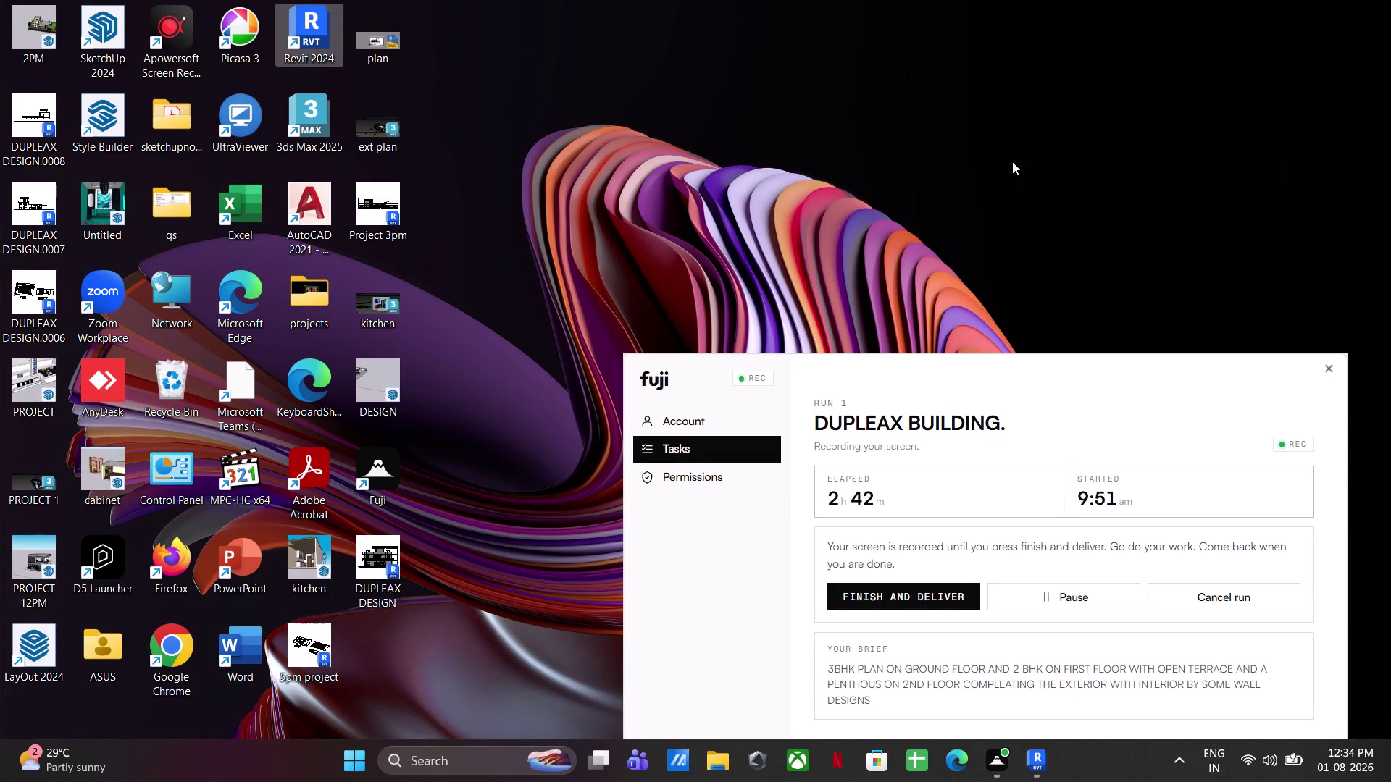
Refresh the desktop several times from its right-click menu.
right_click(751, 92)
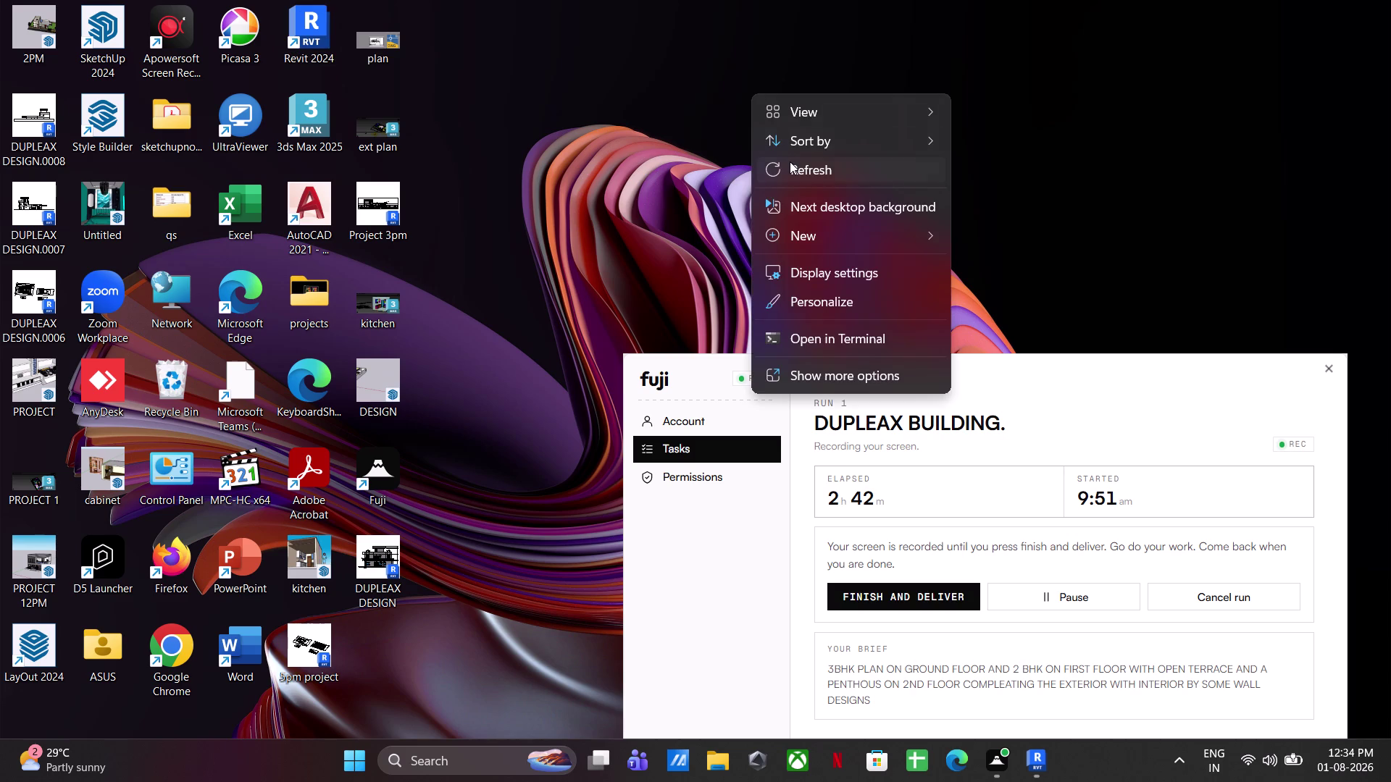
click(789, 161)
right_click(717, 45)
click(782, 124)
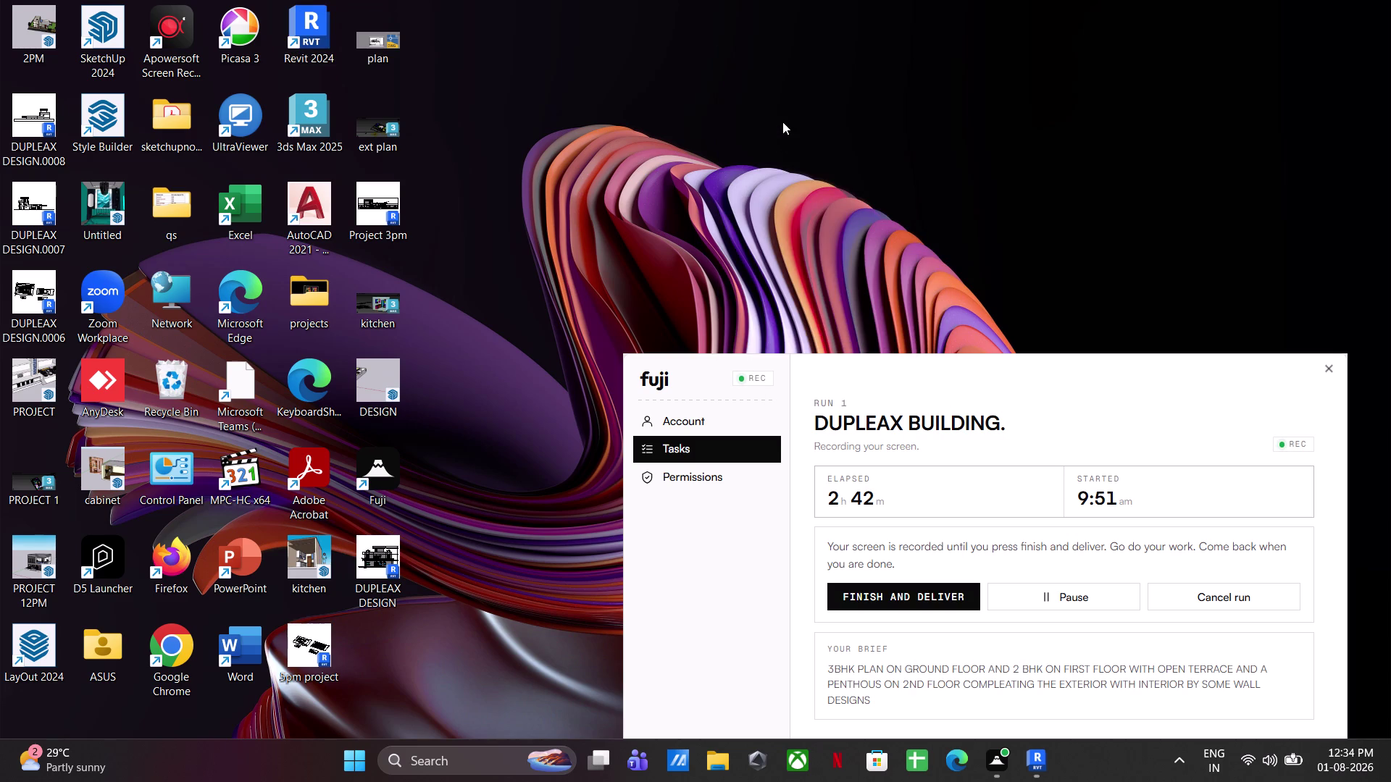
right_click(782, 120)
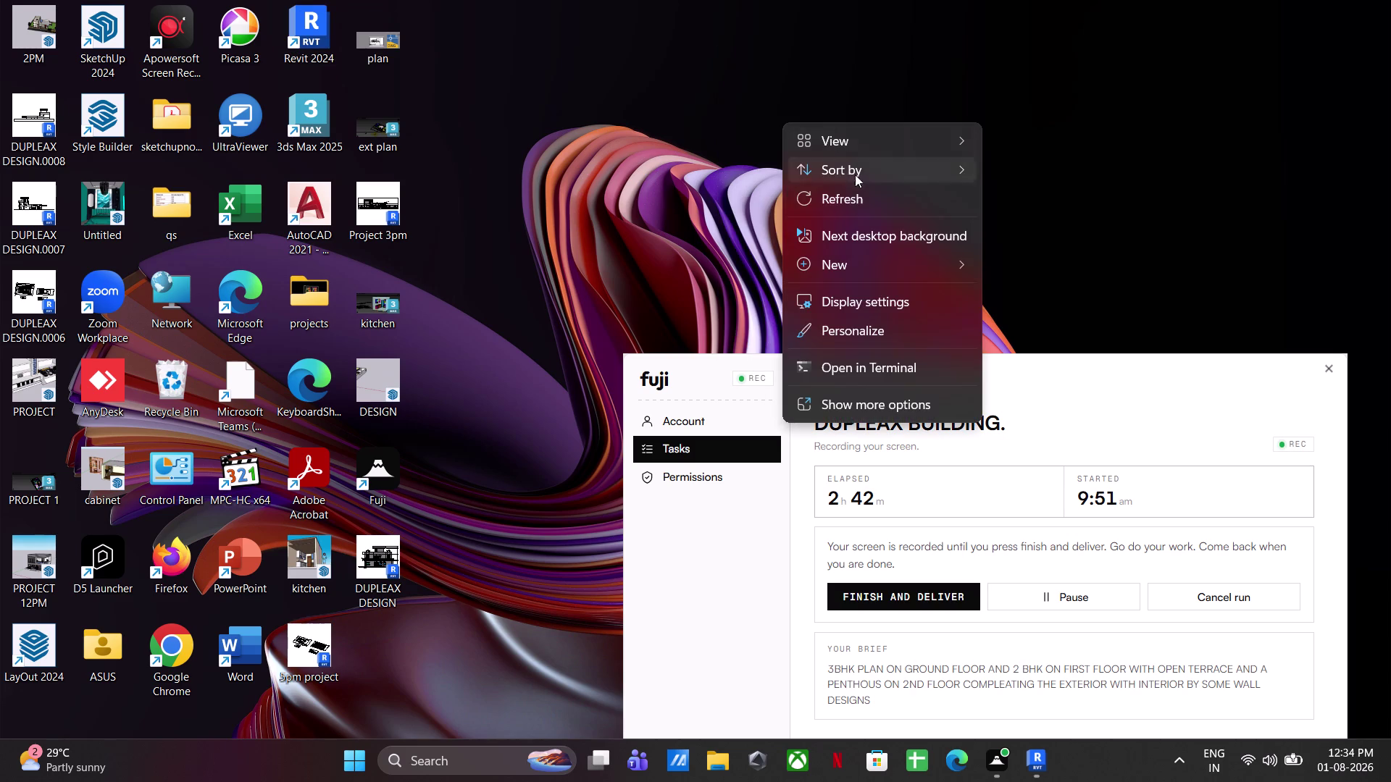
click(858, 203)
right_click(559, 108)
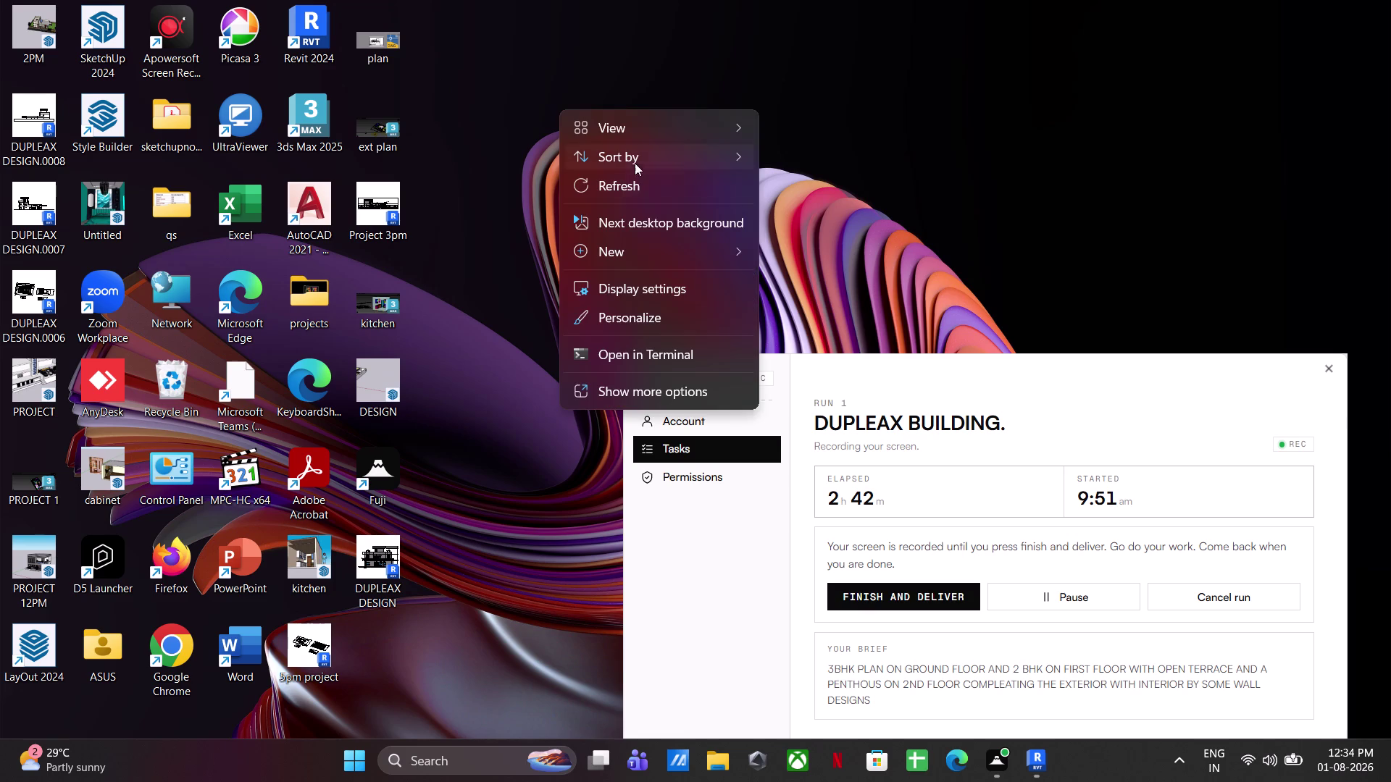
click(633, 197)
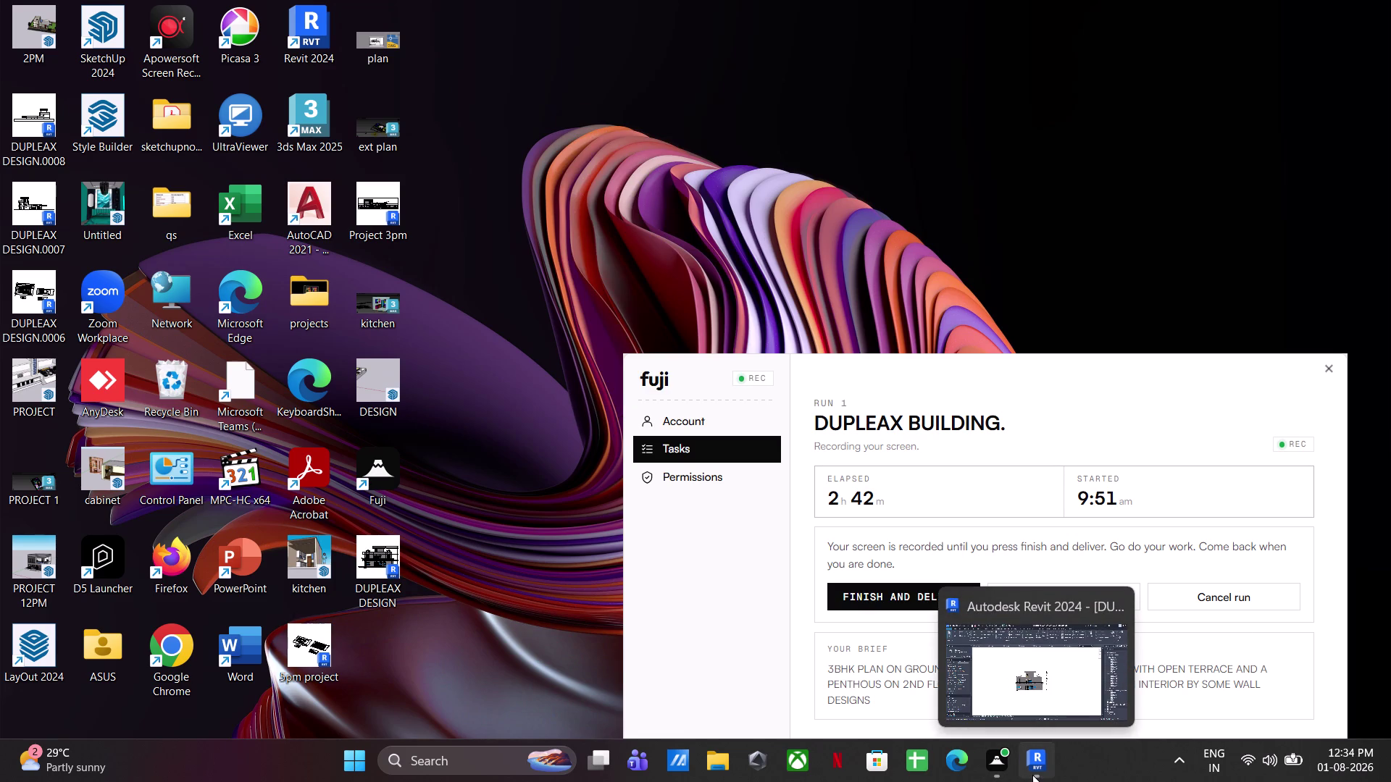
Launch a new Revit 2024 session and refresh the desktop while it loads.
double_click(315, 21)
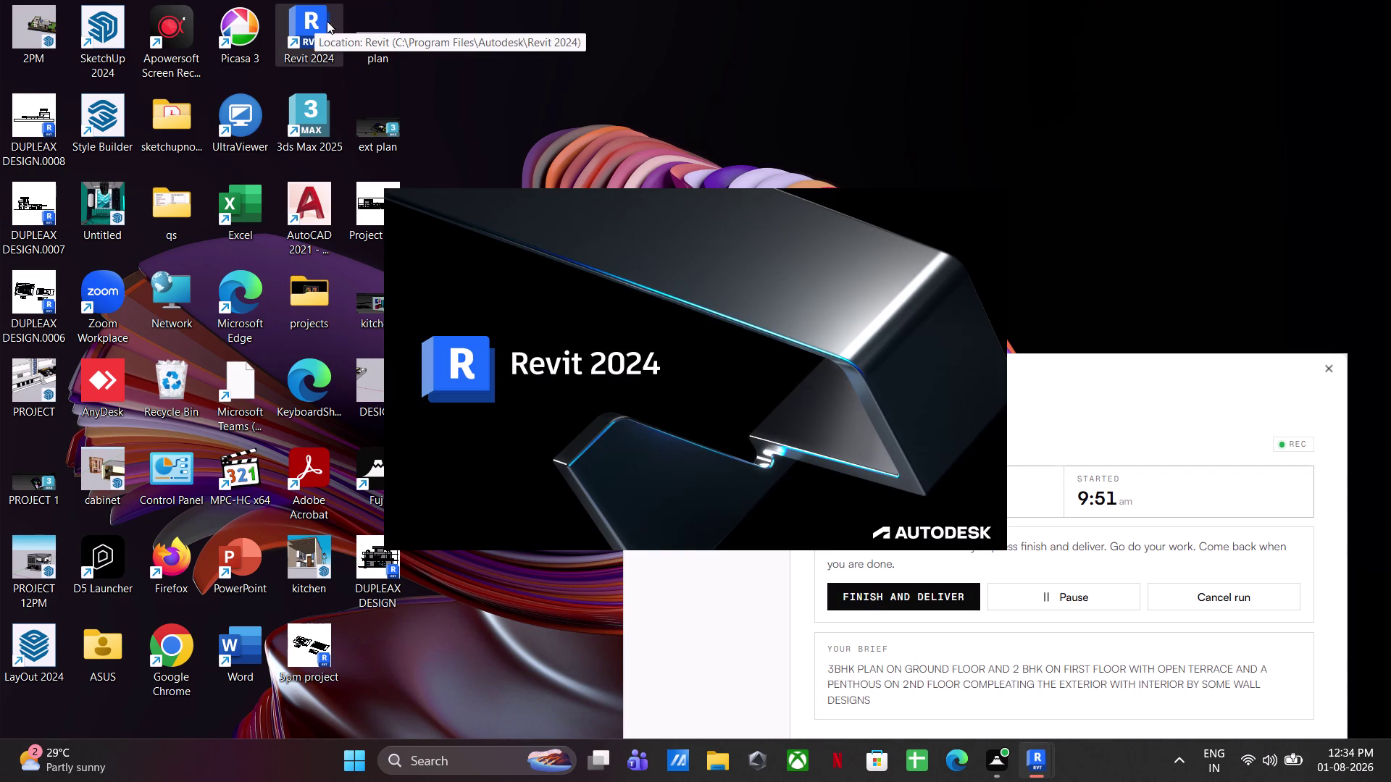
right_click(694, 68)
click(753, 150)
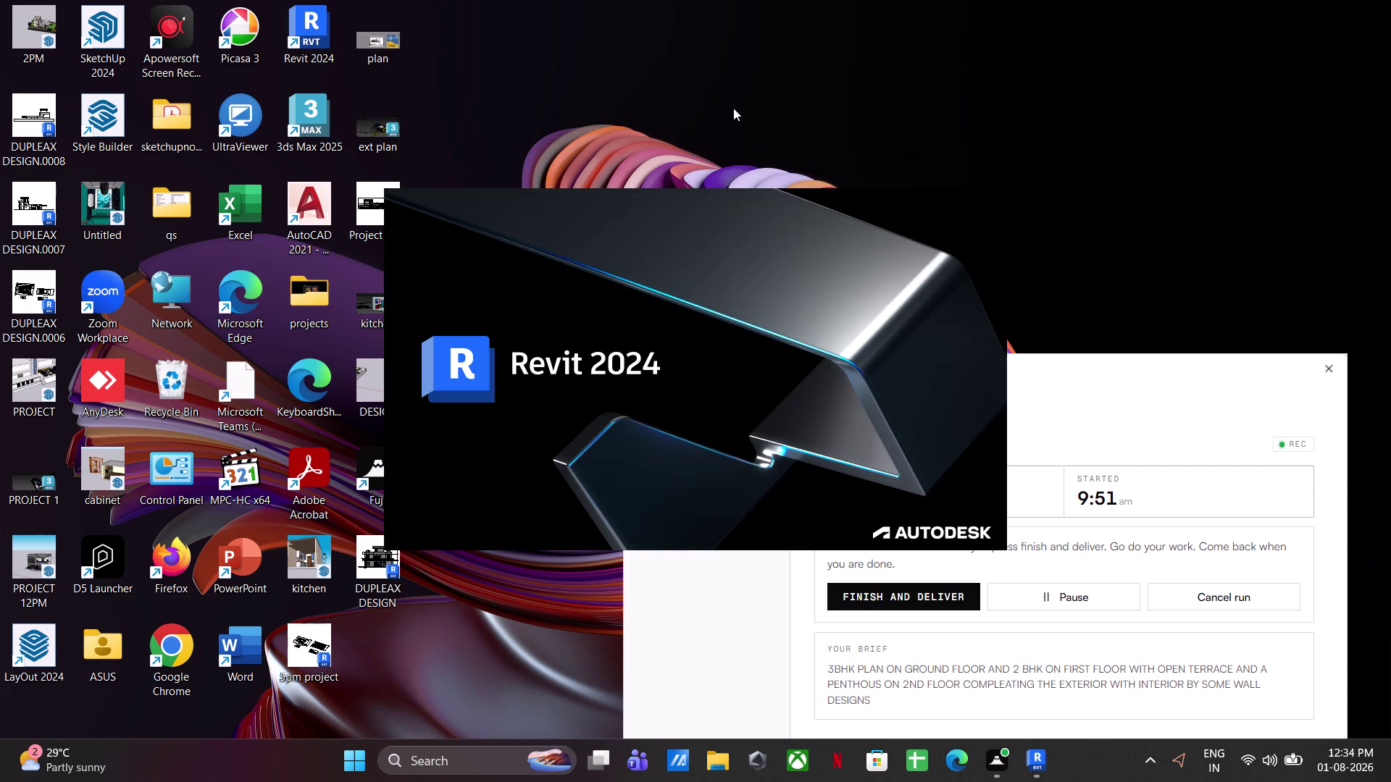
right_click(733, 108)
click(784, 193)
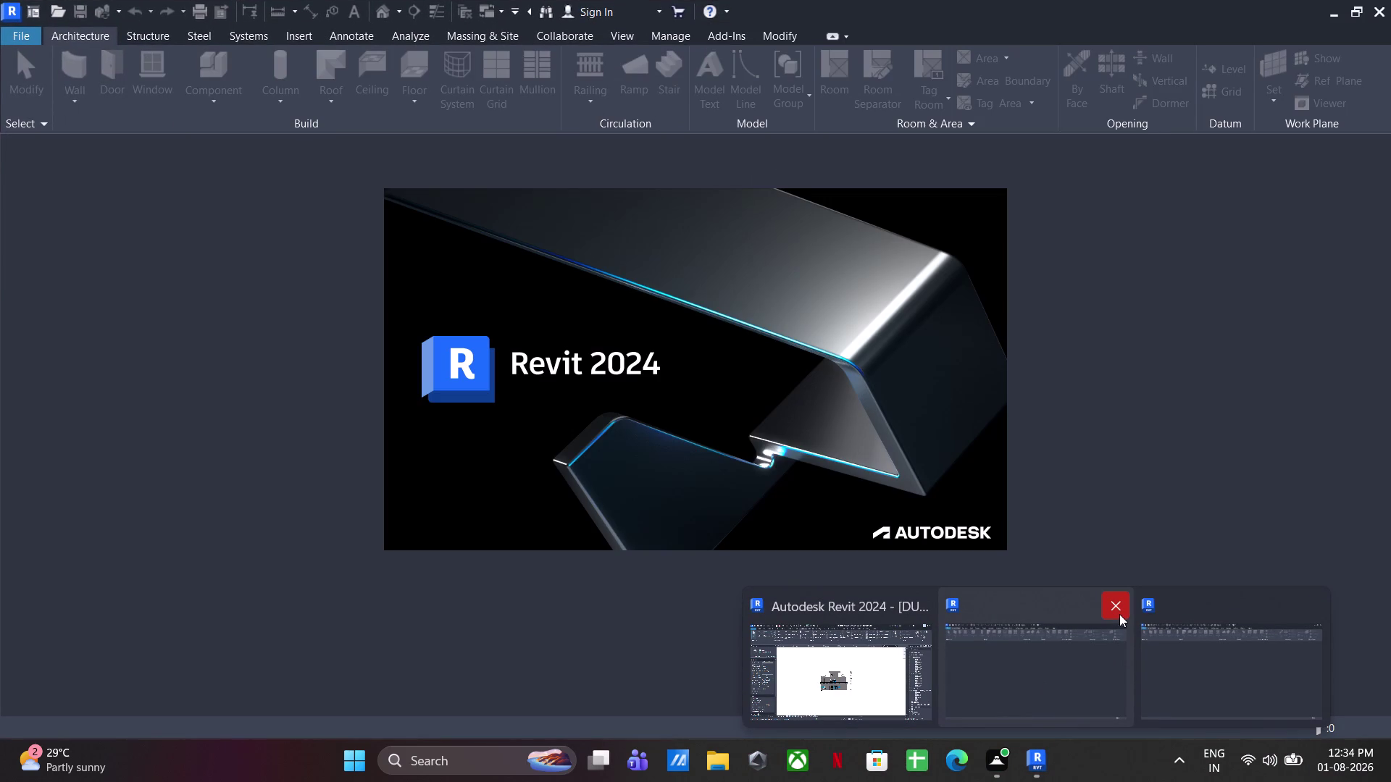
Close the extra Revit window and switch to the Revit Home window.
click(1119, 614)
click(1202, 676)
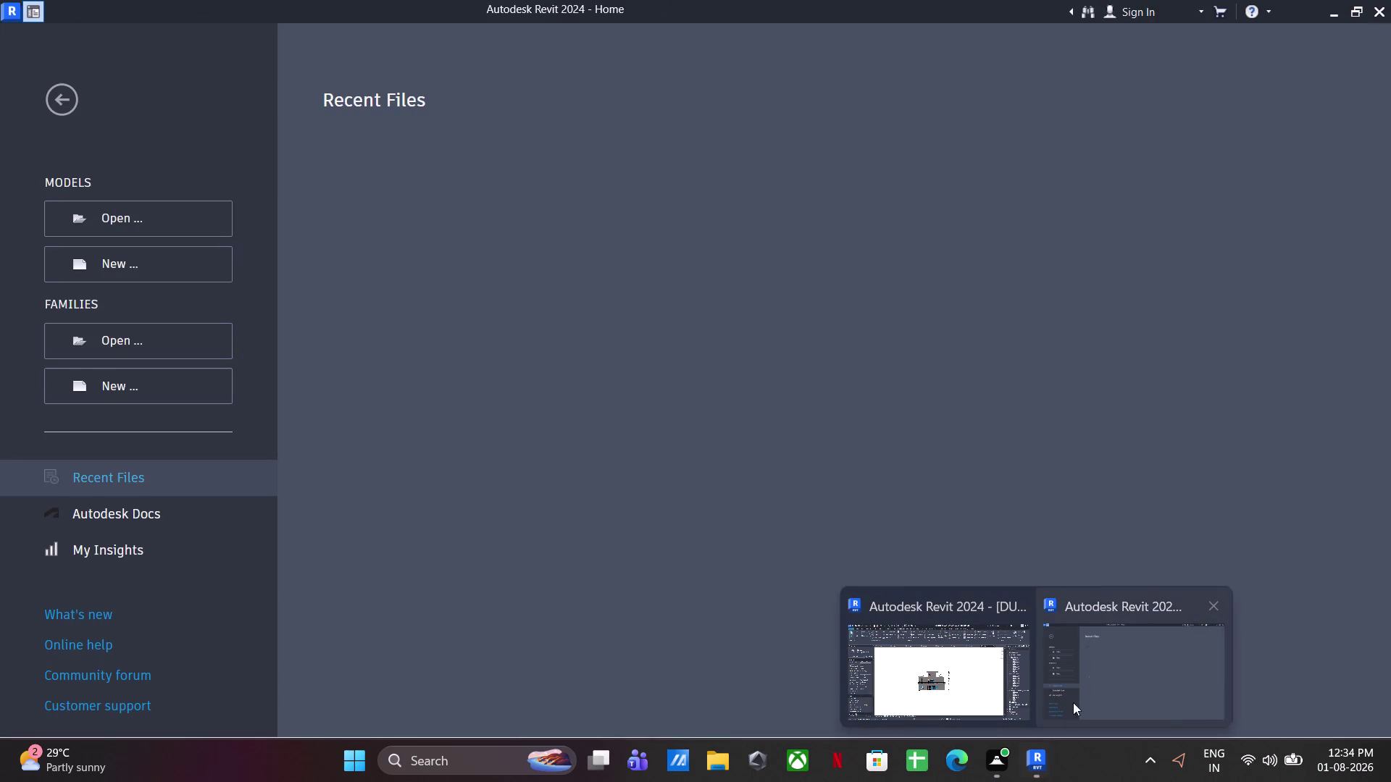
click(1096, 501)
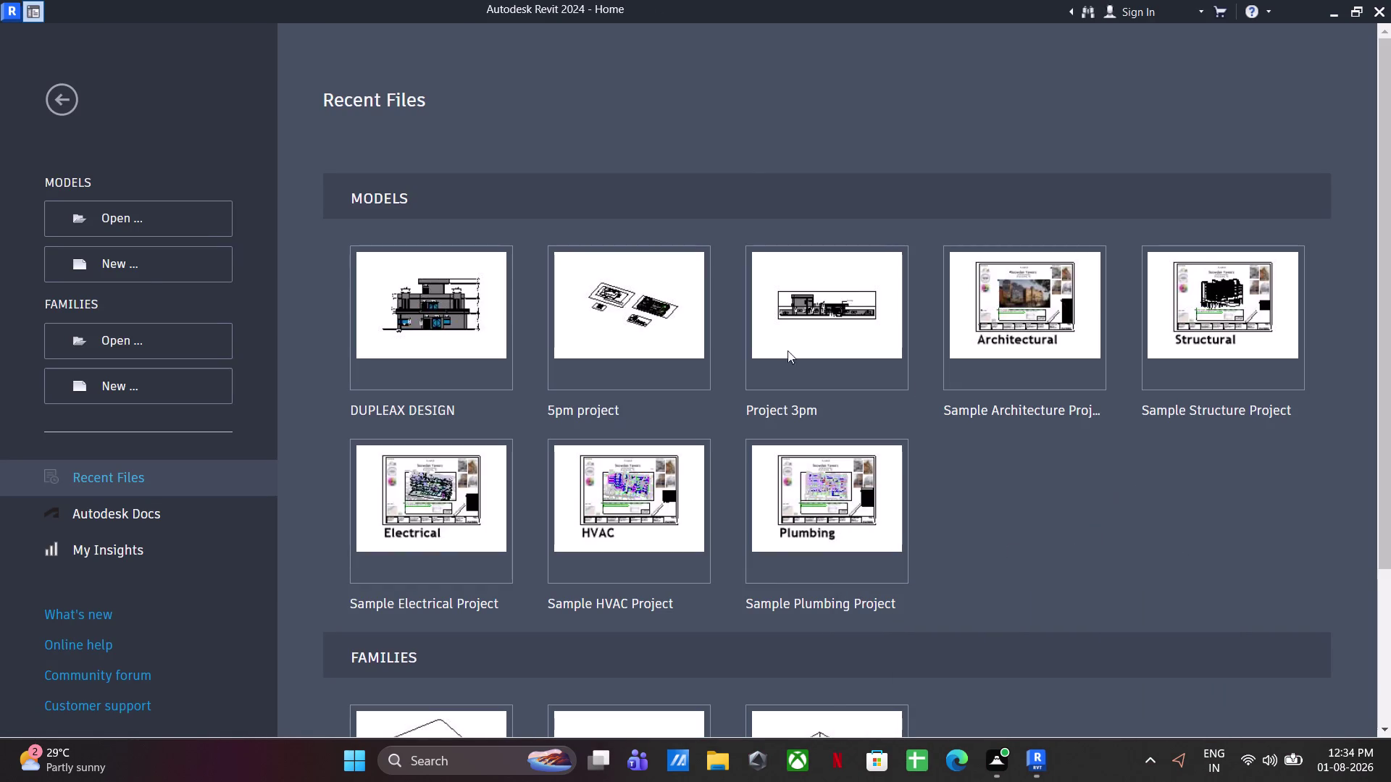
Start a new family after dismissing the new project prompt.
click(141, 265)
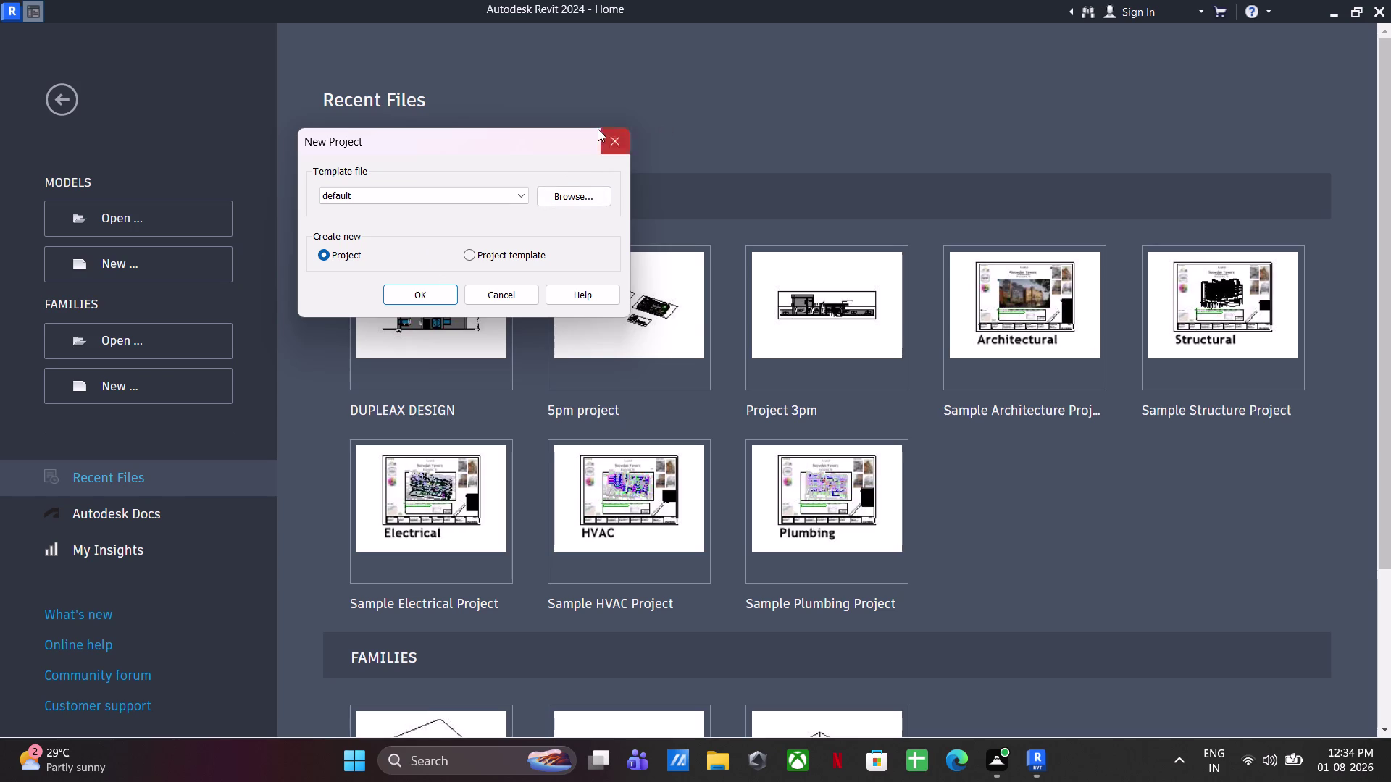
click(618, 147)
click(204, 382)
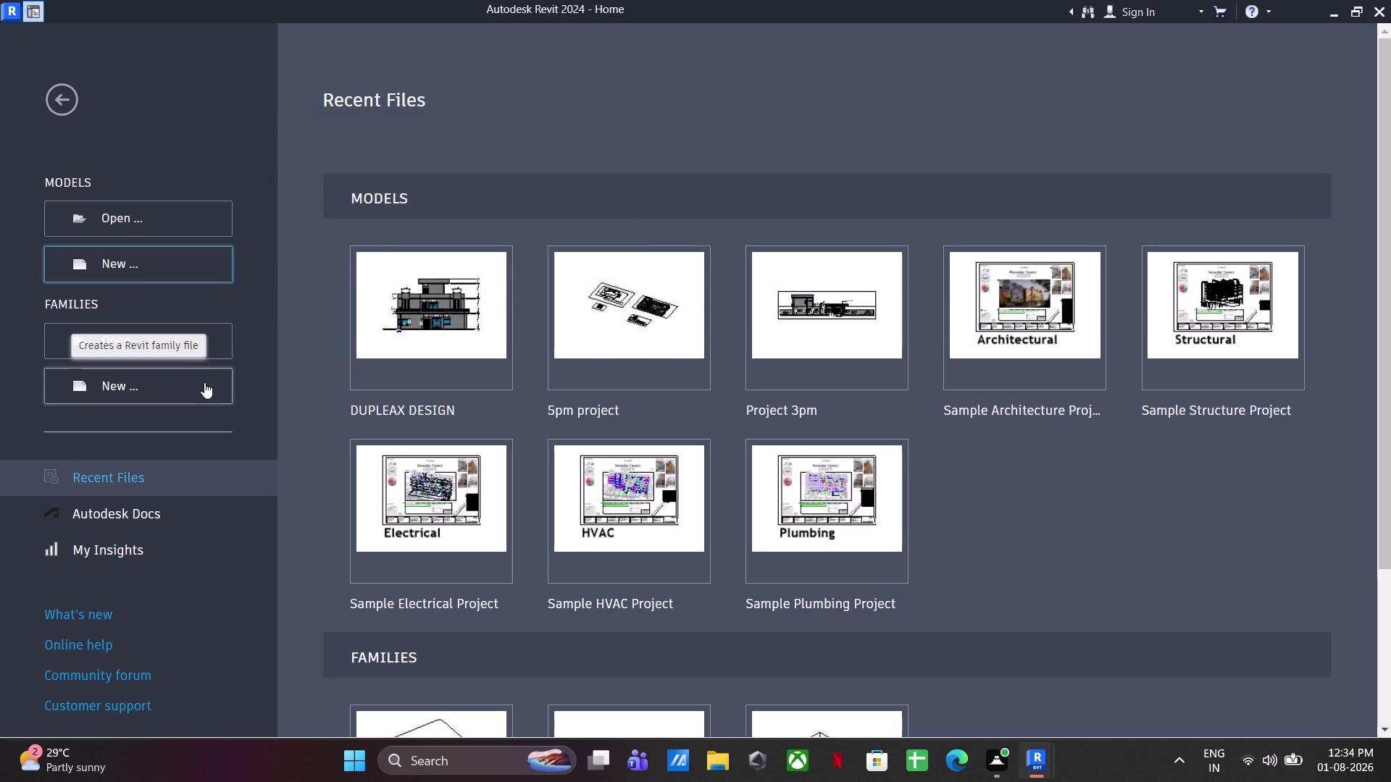
scroll(down, 3)
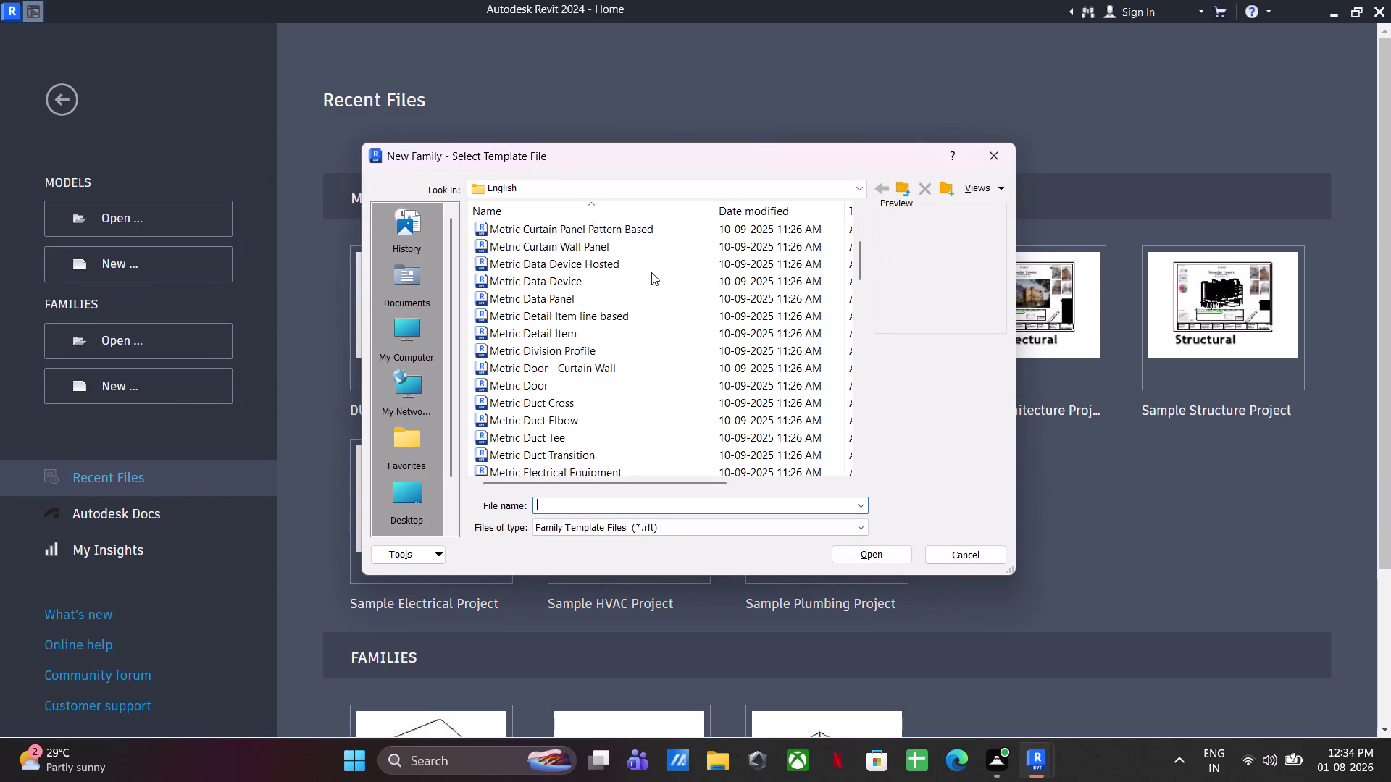
scroll(up, 3)
Create the family from the A4 metric.rft template in the Titleblocks folder.
click(533, 265)
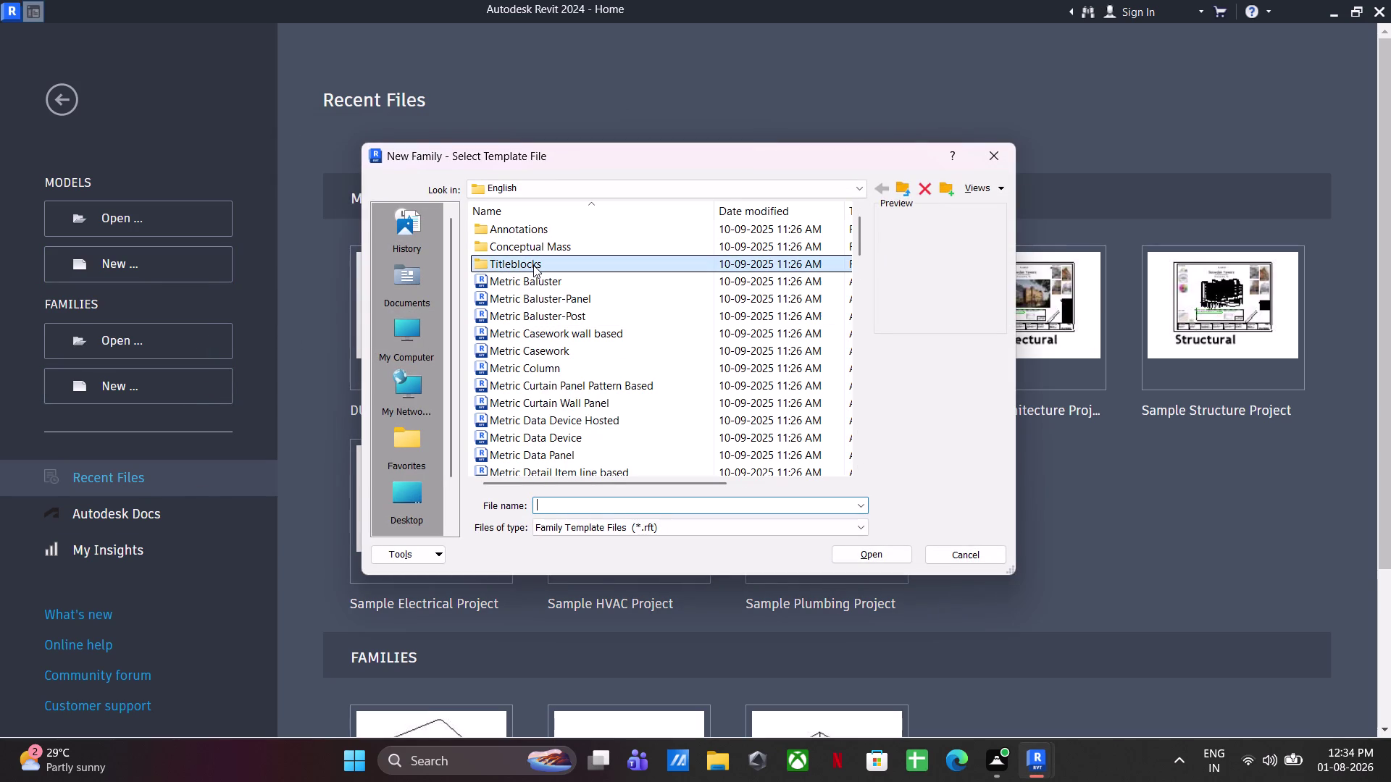
double_click(533, 265)
click(548, 226)
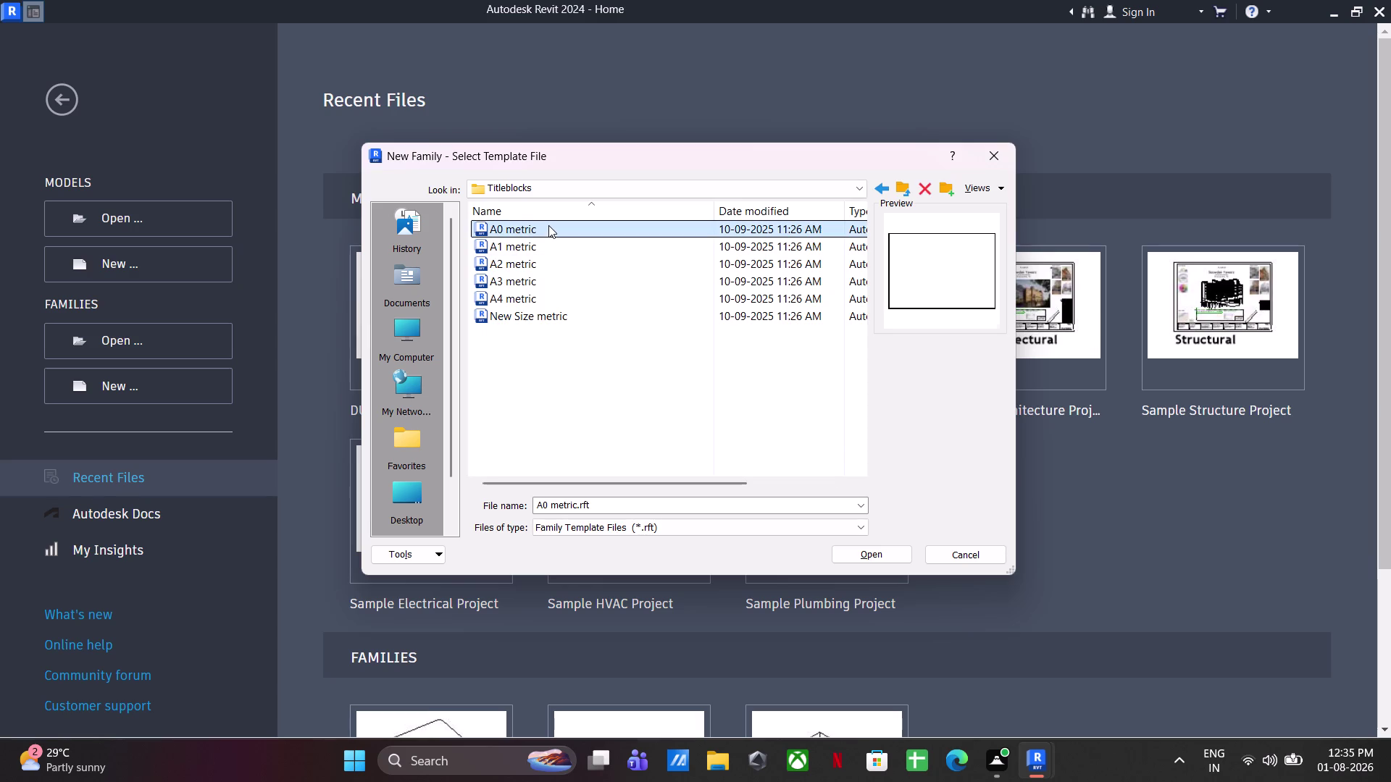
click(530, 289)
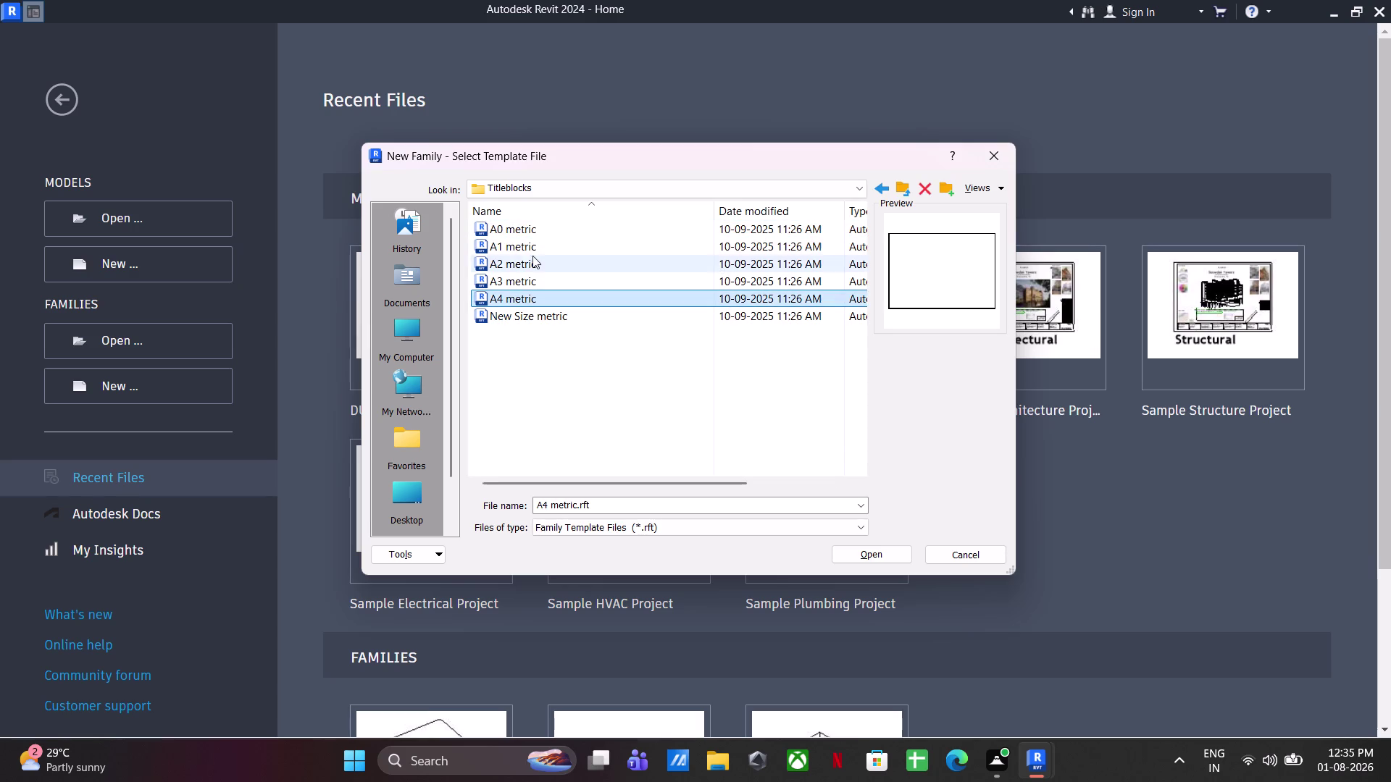
click(545, 229)
click(854, 561)
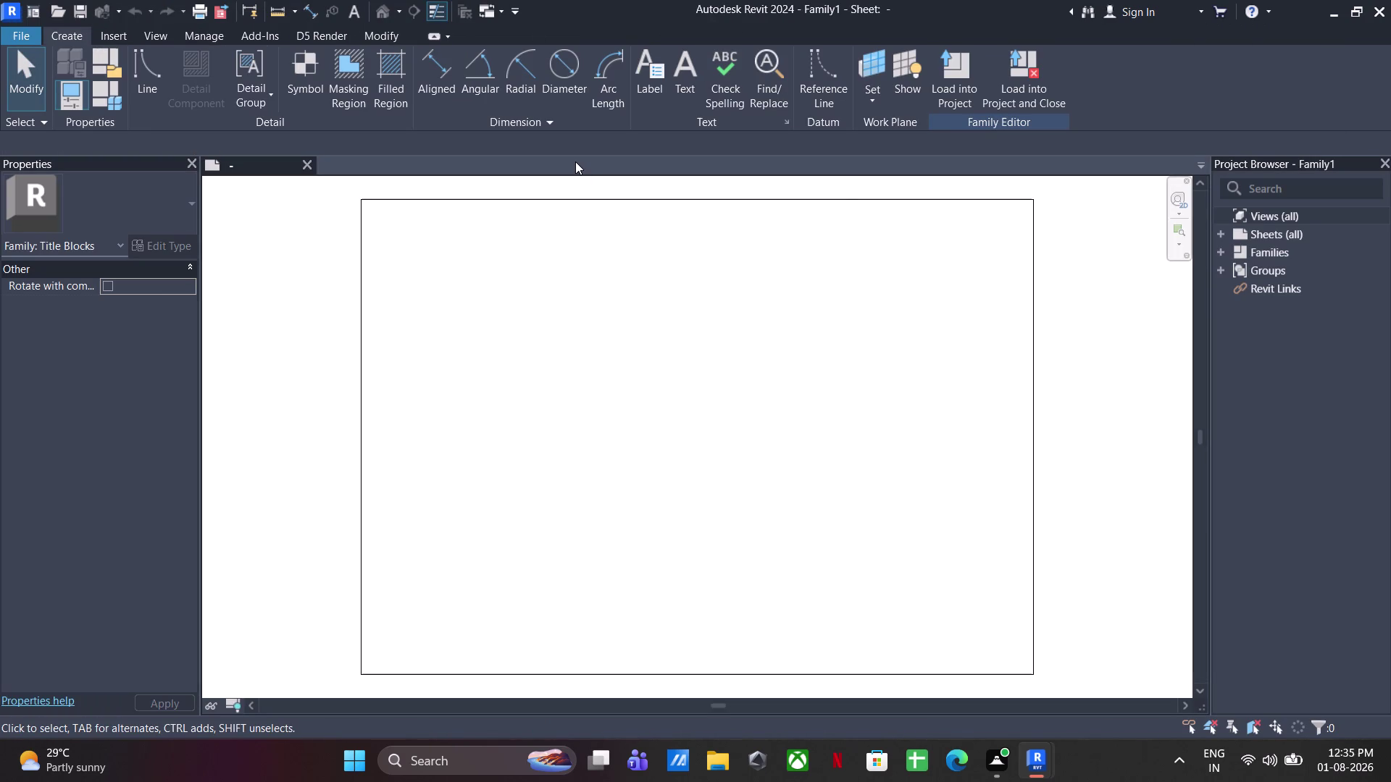
click(150, 71)
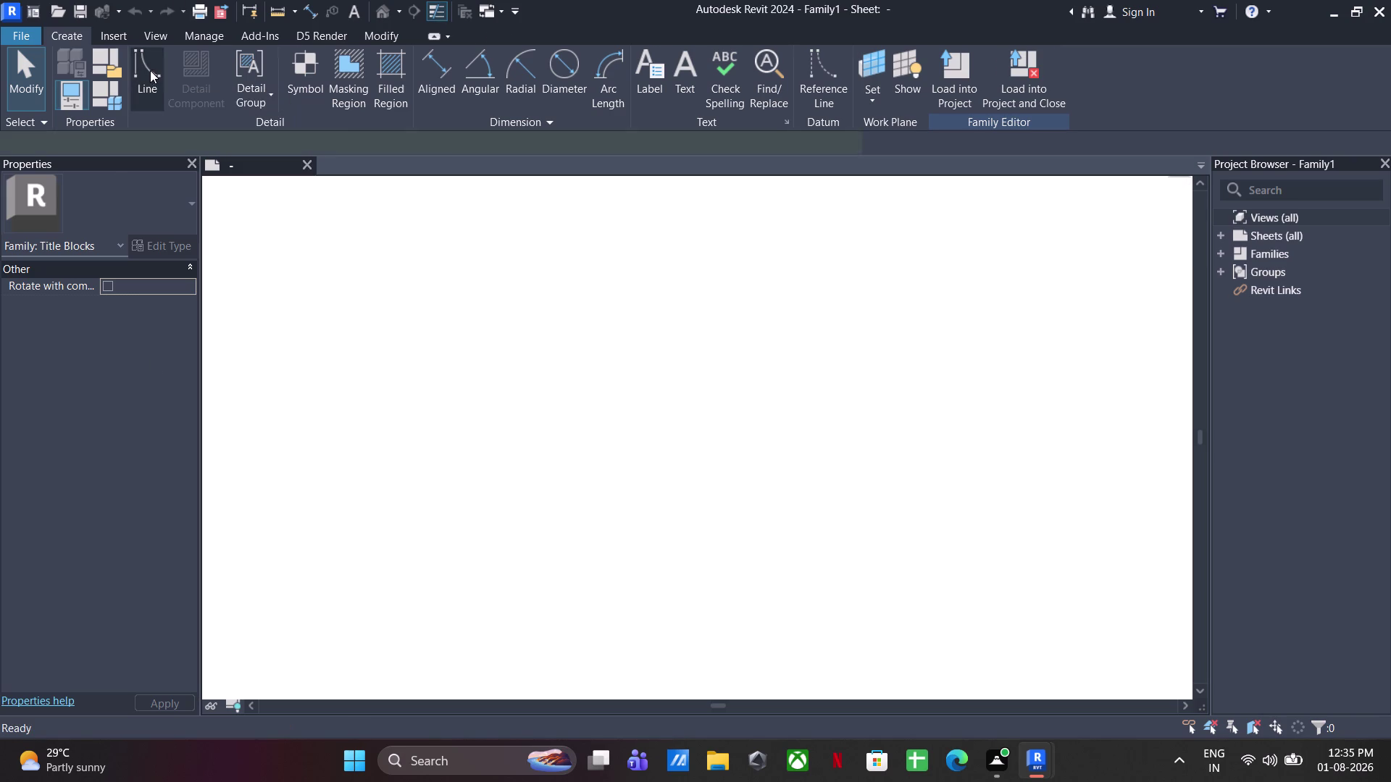
Start a border rectangle with a 20 offset, then cancel it.
click(689, 63)
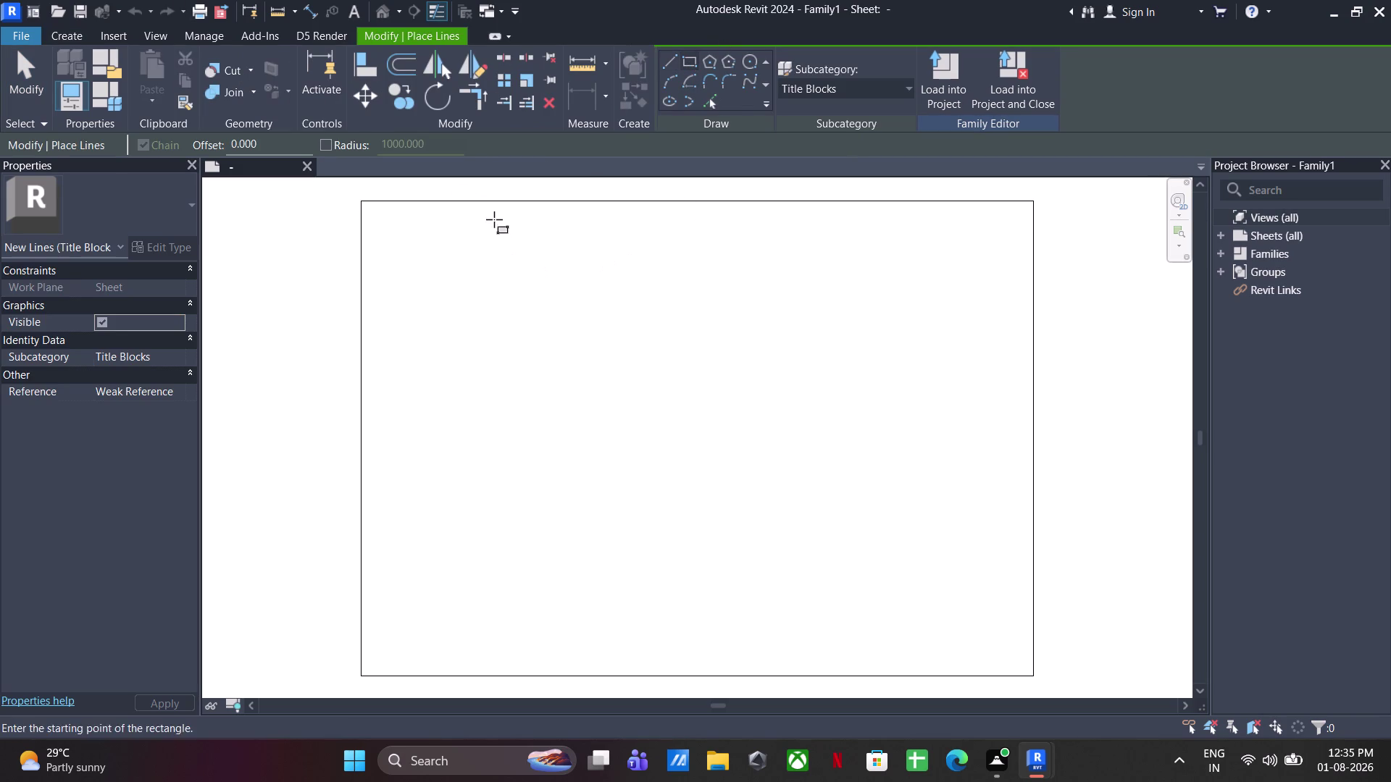
drag(291, 144, 121, 150)
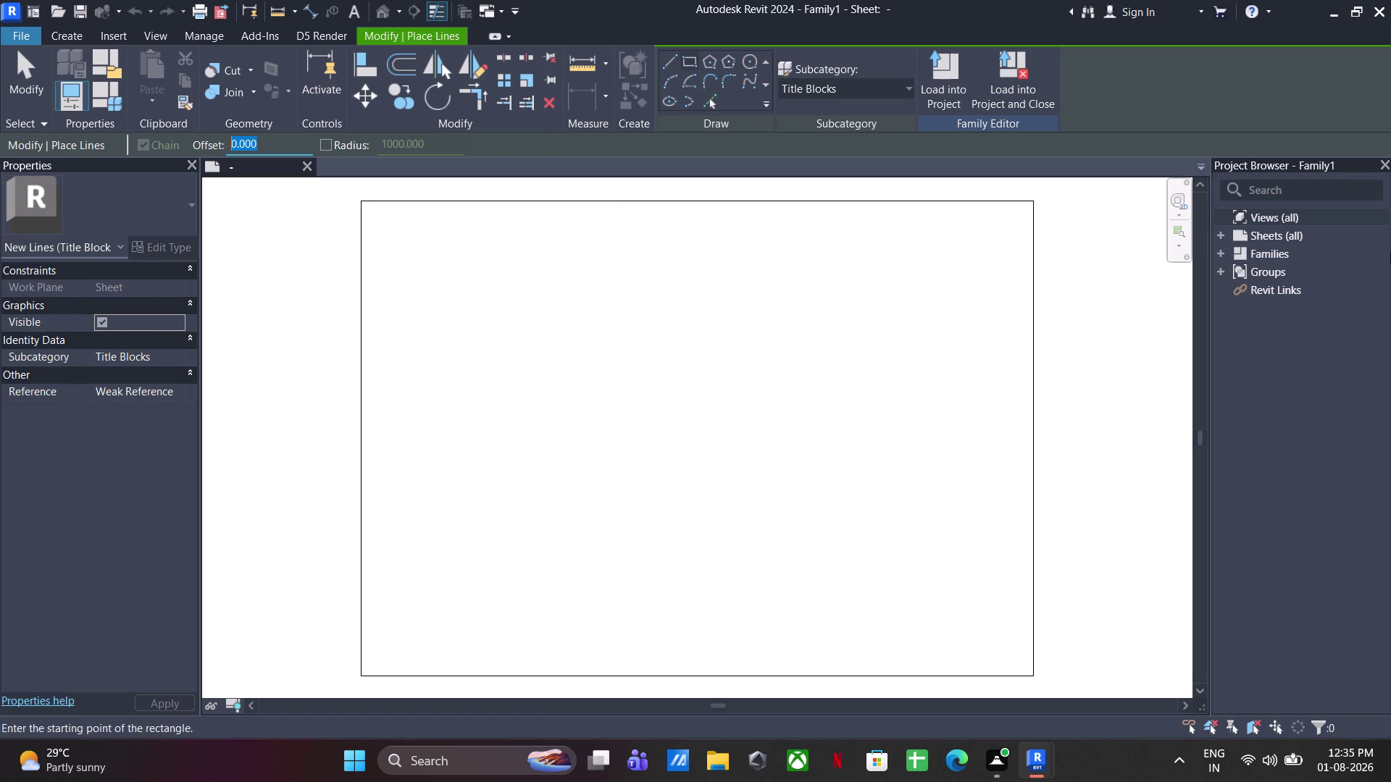
text(20.)
key(BackSpace)
key(Return)
click(361, 202)
key(space)
scroll(down, 3)
middle_drag(592, 443, 529, 343)
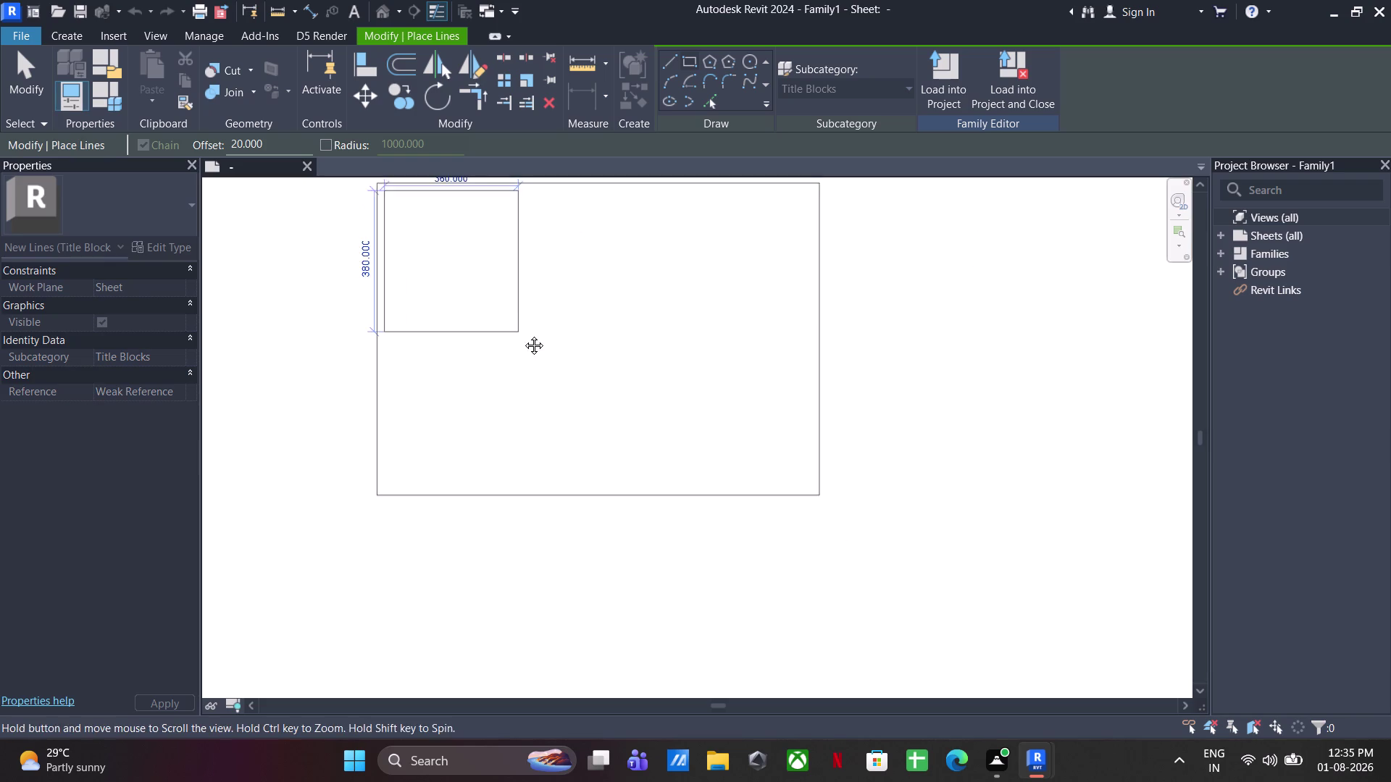
middle_drag(529, 343, 523, 335)
key(Escape)
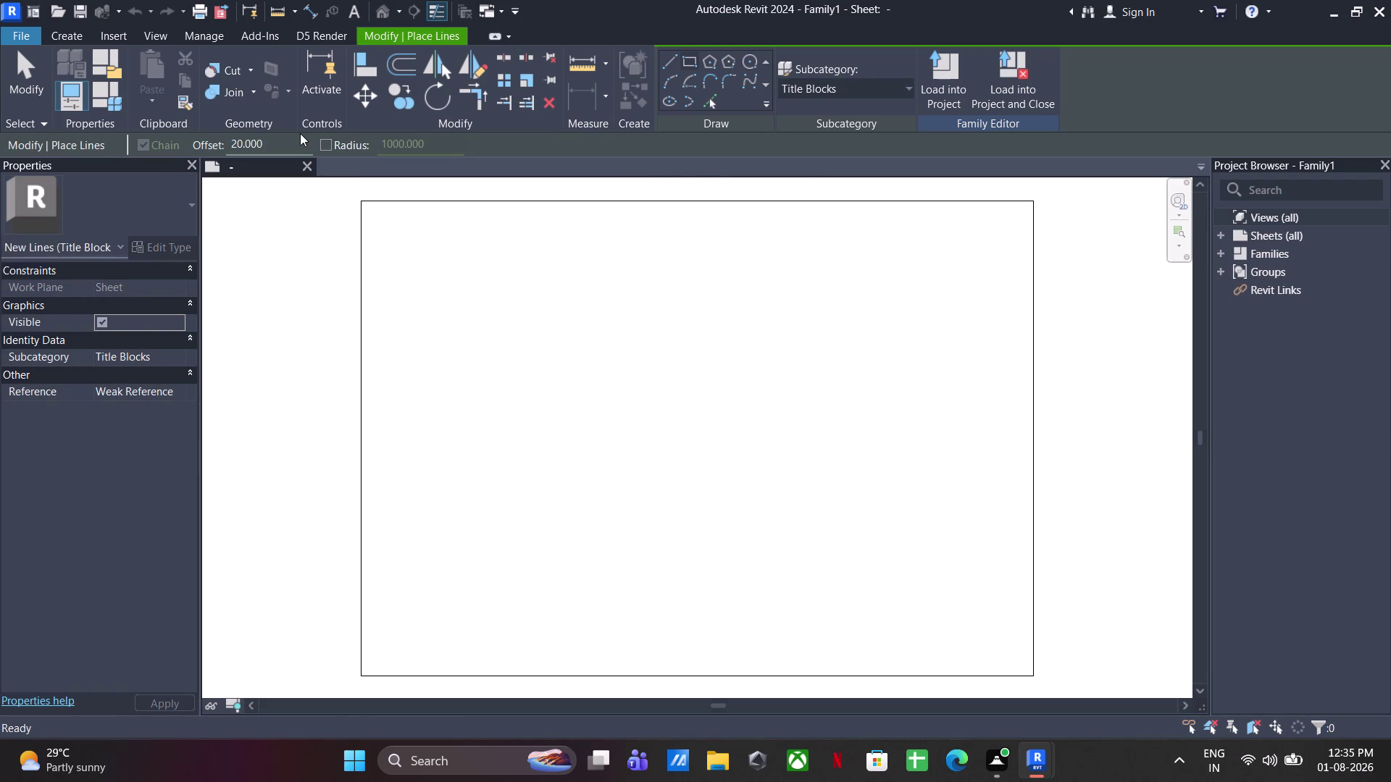
Draw the inner border rectangle corner to corner with a 10 offset flipped inward.
drag(296, 141, 200, 144)
text(10)
key(Return)
click(365, 206)
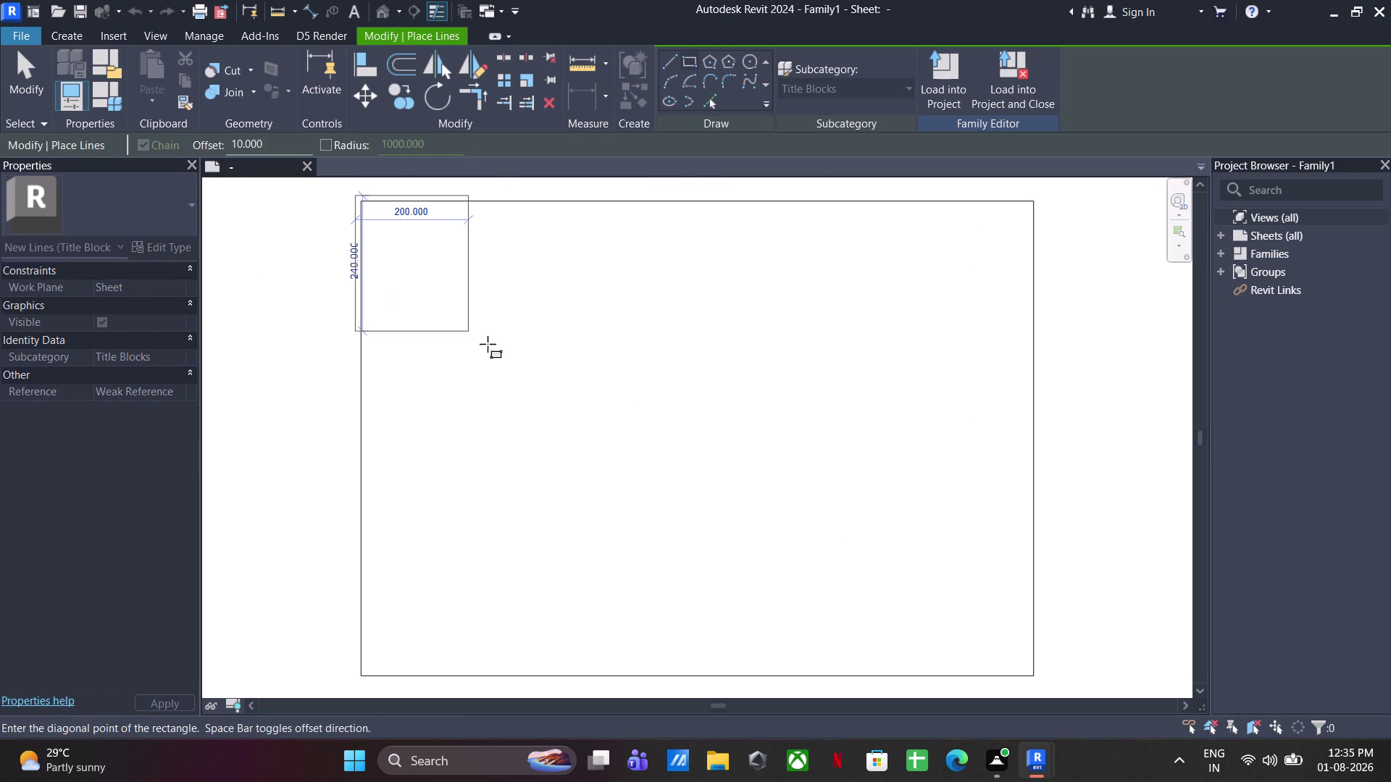
key(space)
scroll(down, 3)
middle_drag(606, 425, 586, 287)
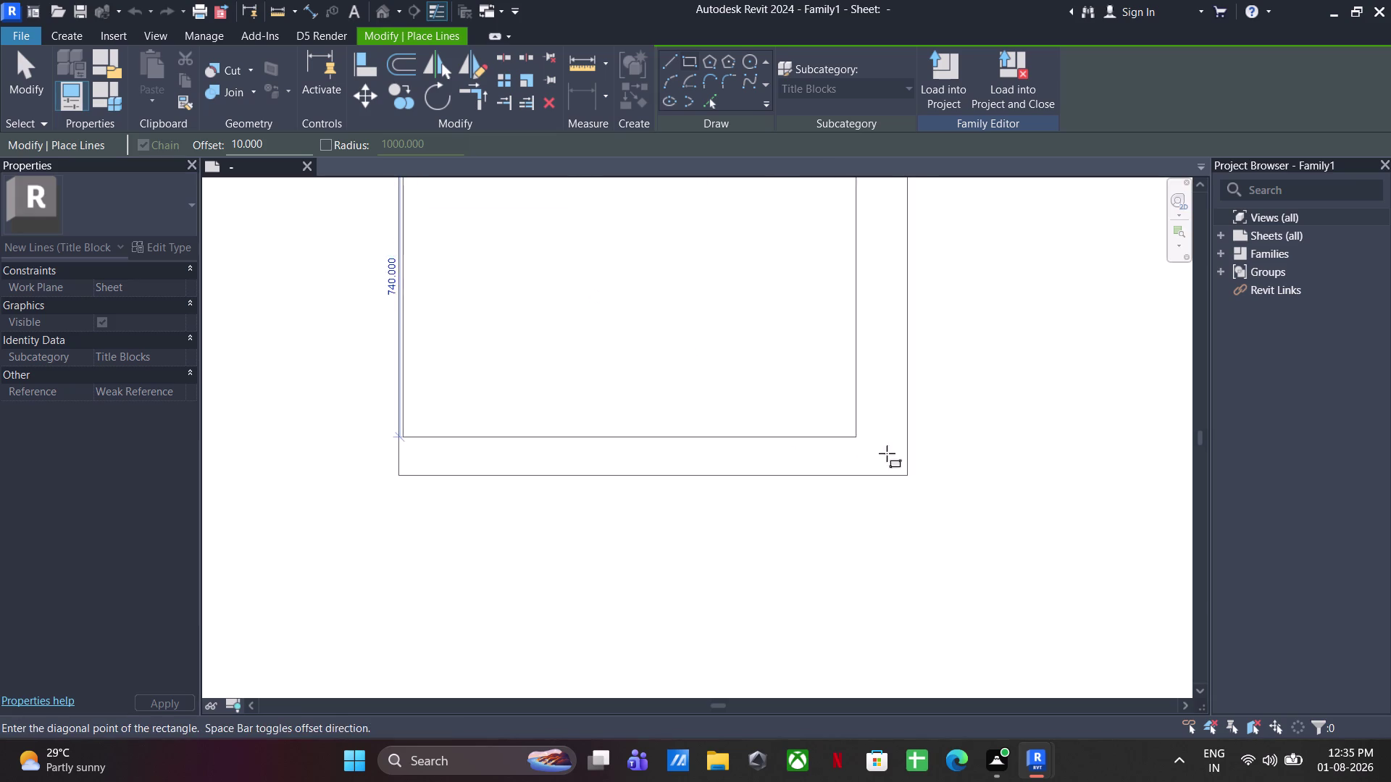
click(912, 479)
scroll(up, 3)
middle_drag(503, 387, 784, 498)
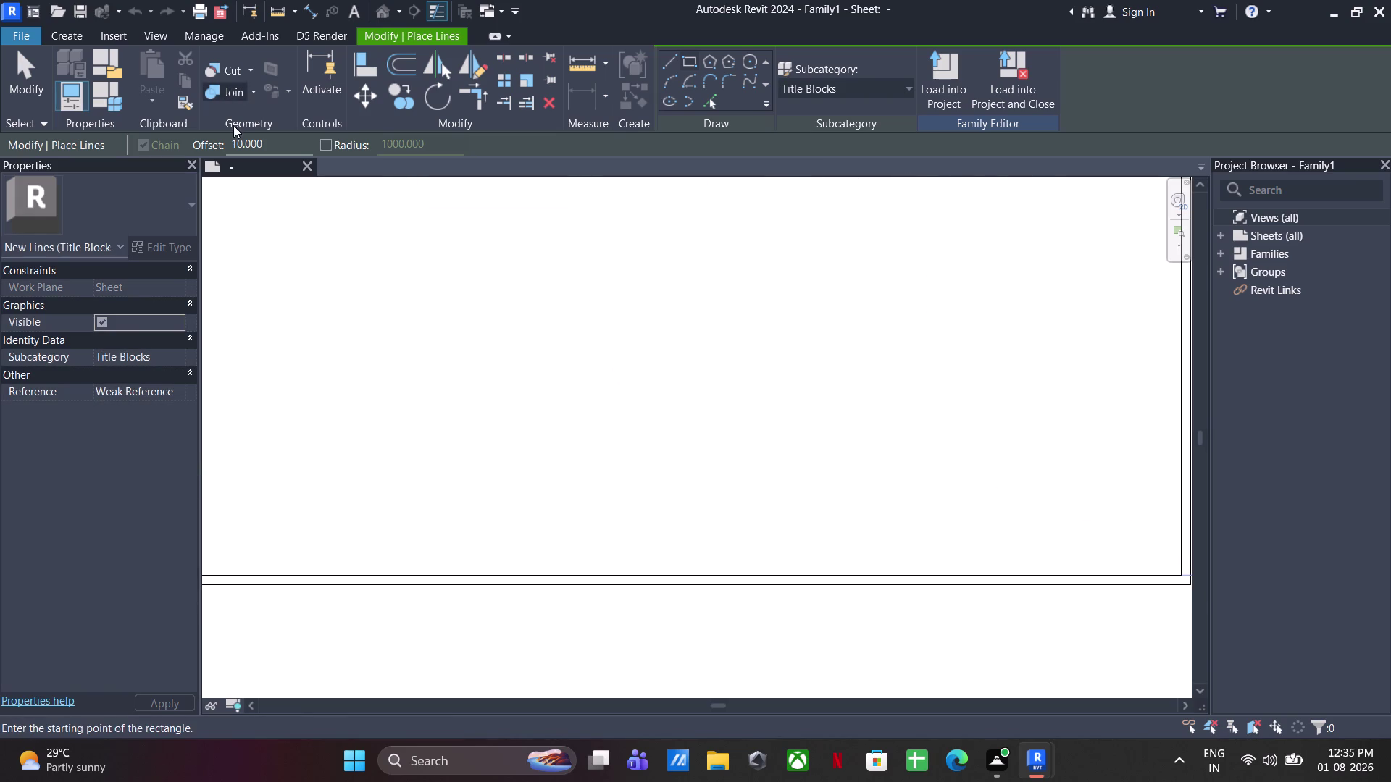
Try drawing the panel rectangle with a 5 offset from the border corners.
drag(294, 145, 210, 141)
key(5)
key(Return)
scroll(down, 3)
middle_drag(539, 342, 704, 463)
click(372, 612)
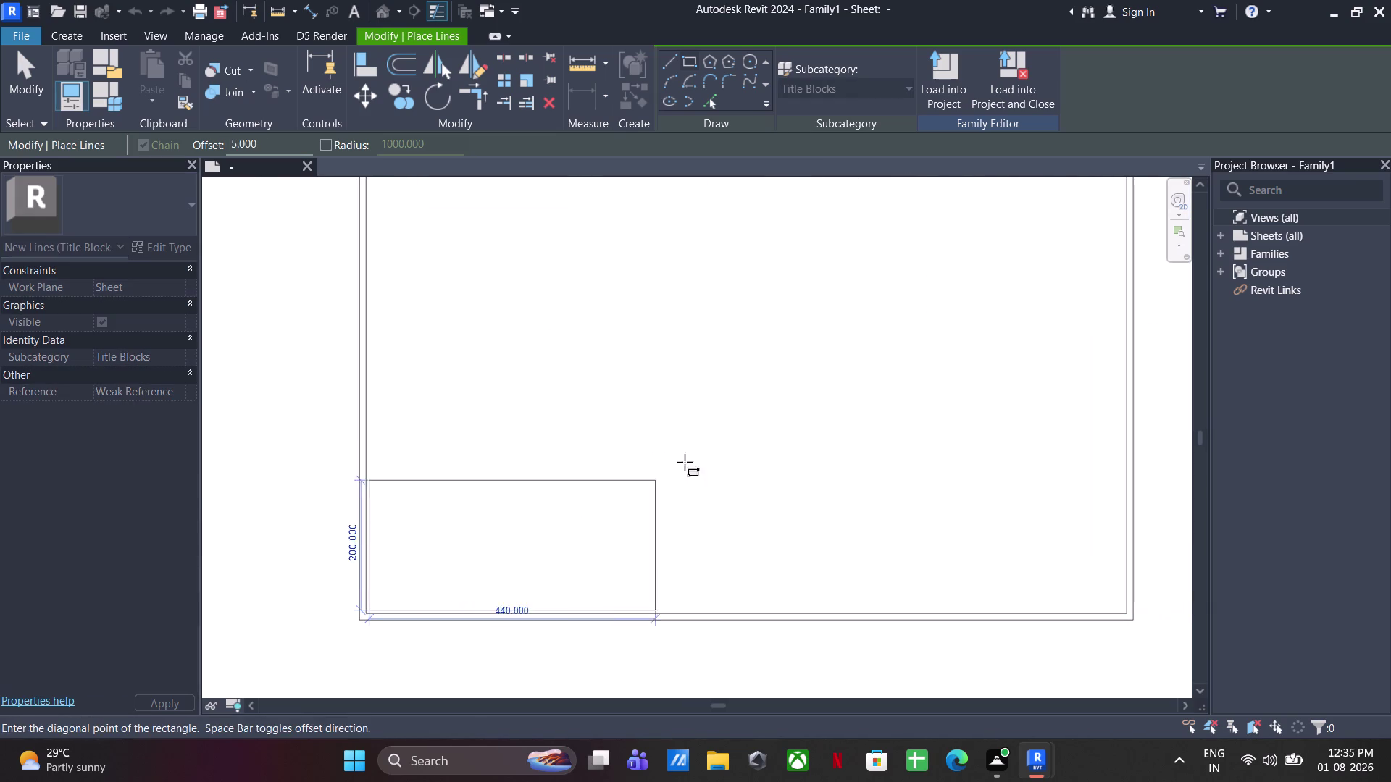
middle_drag(717, 433, 574, 536)
middle_drag(916, 233, 900, 308)
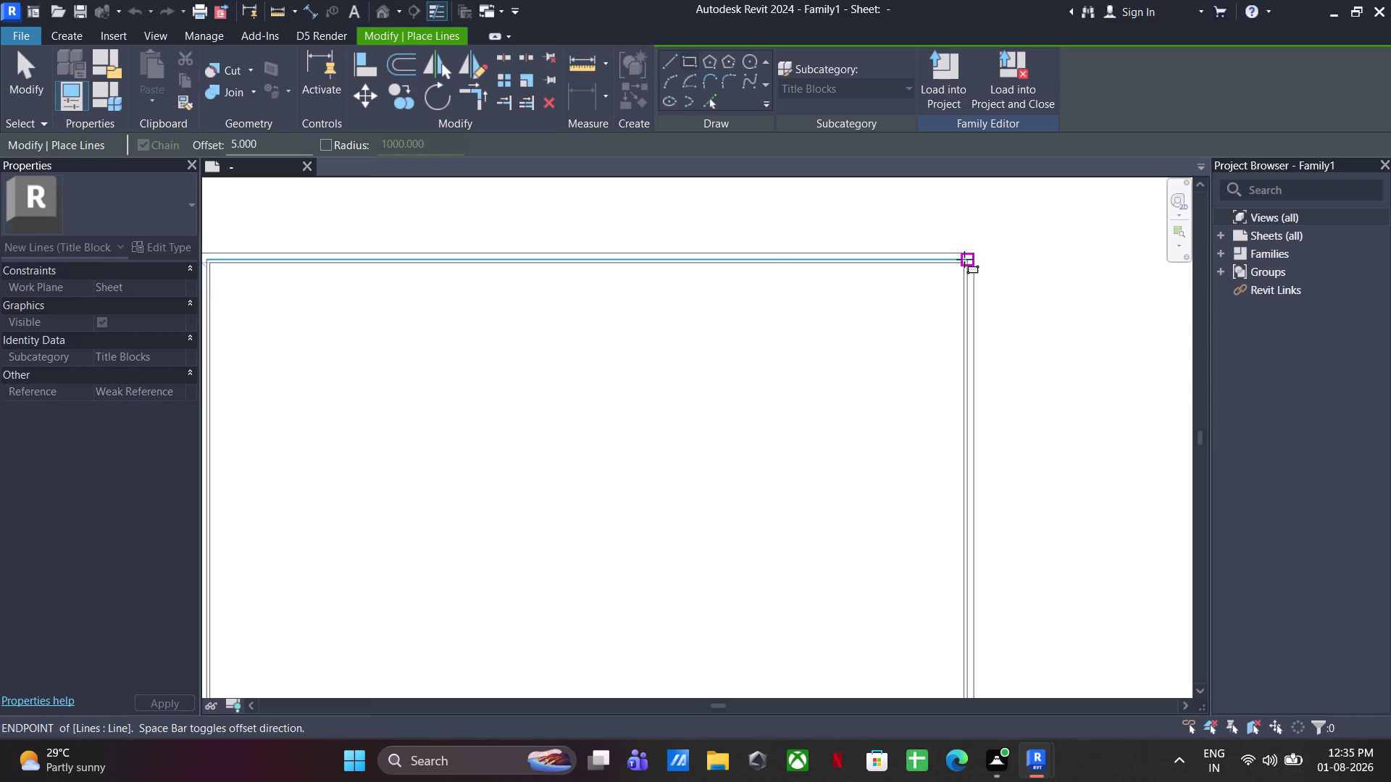
scroll(up, 3)
scroll(up, 3)
click(957, 258)
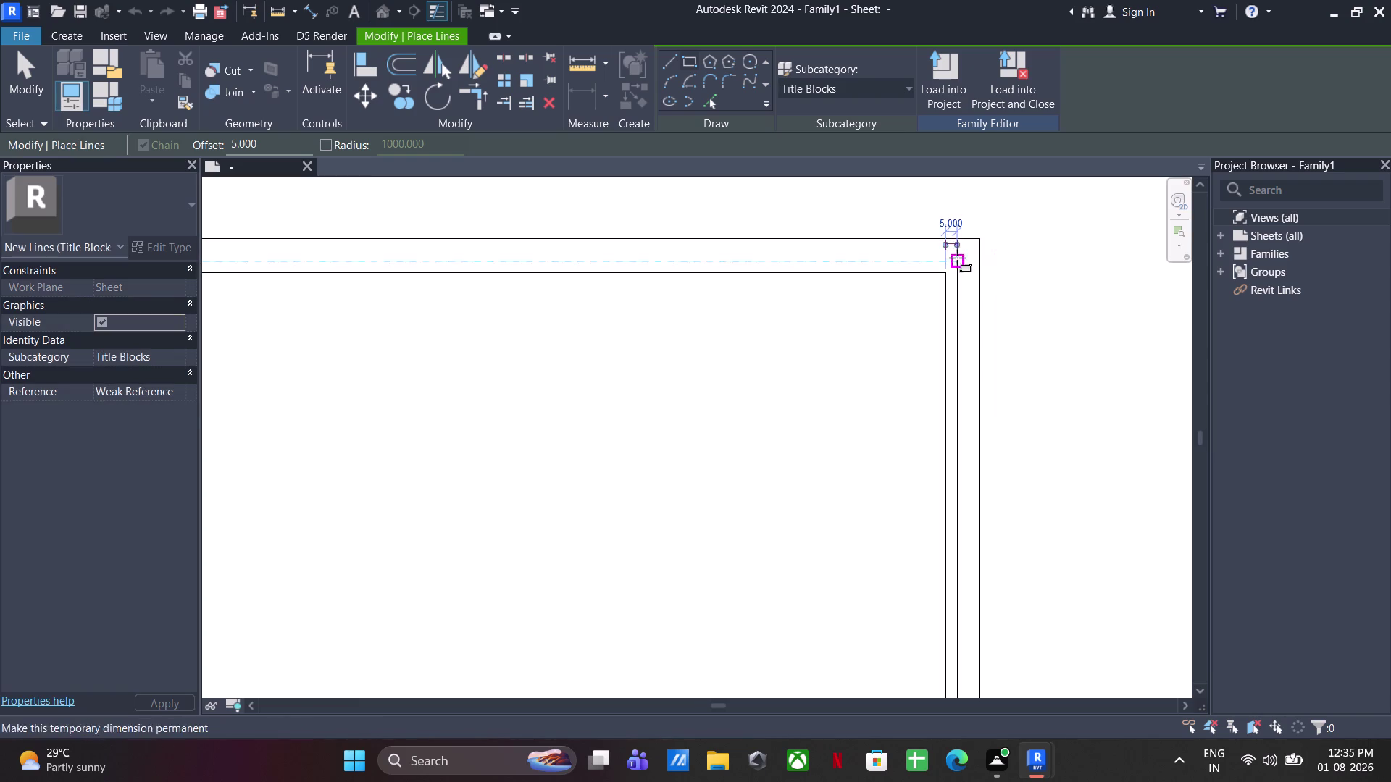
scroll(down, 3)
middle_drag(971, 460, 1046, 149)
middle_drag(1045, 401, 1014, 164)
scroll(up, 3)
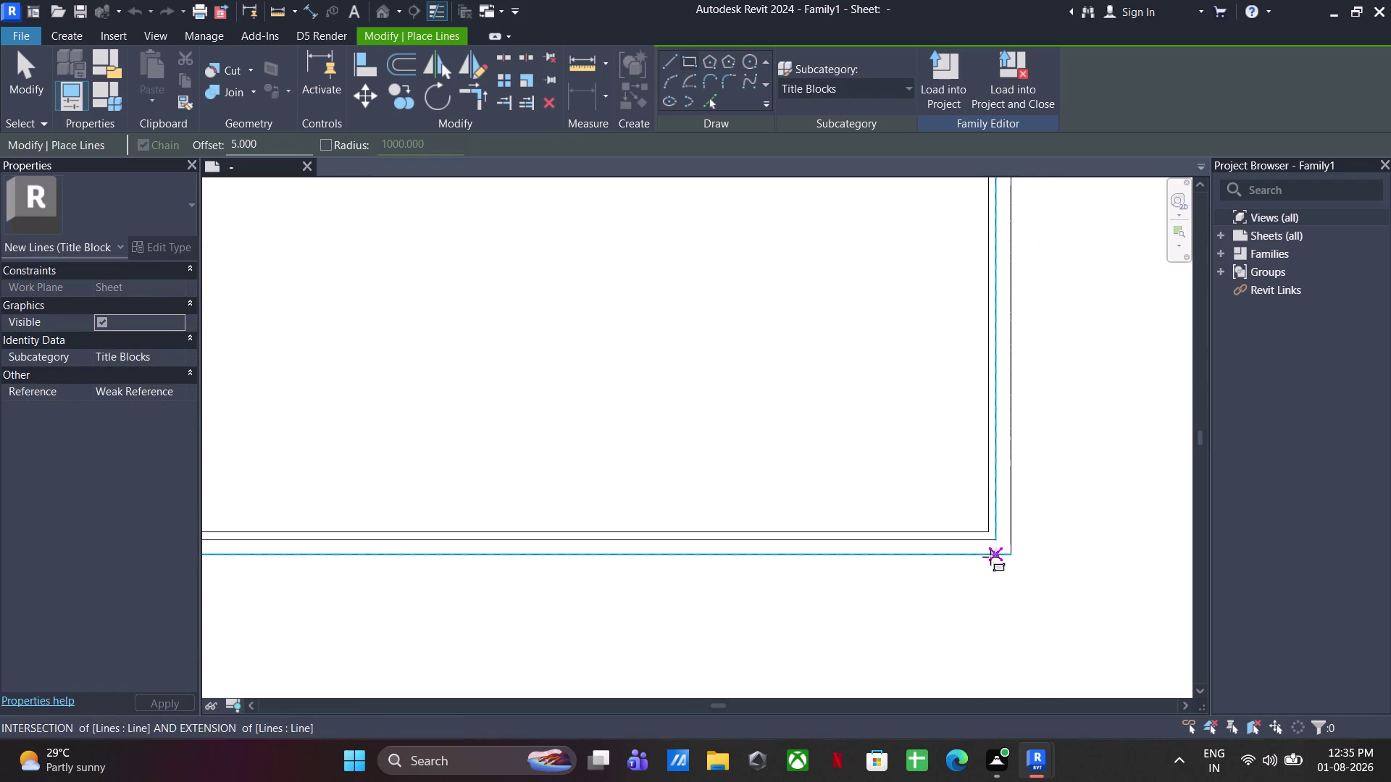
click(987, 533)
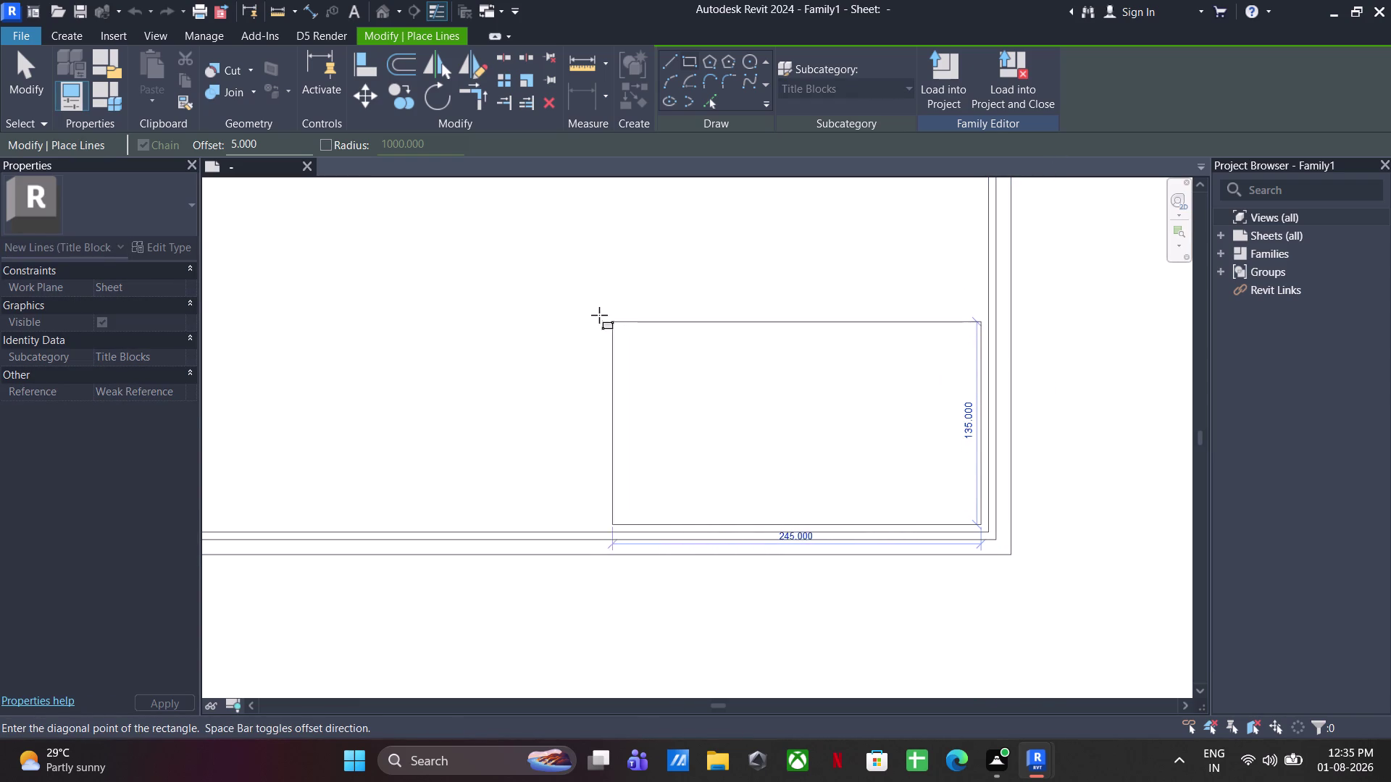
key(Escape)
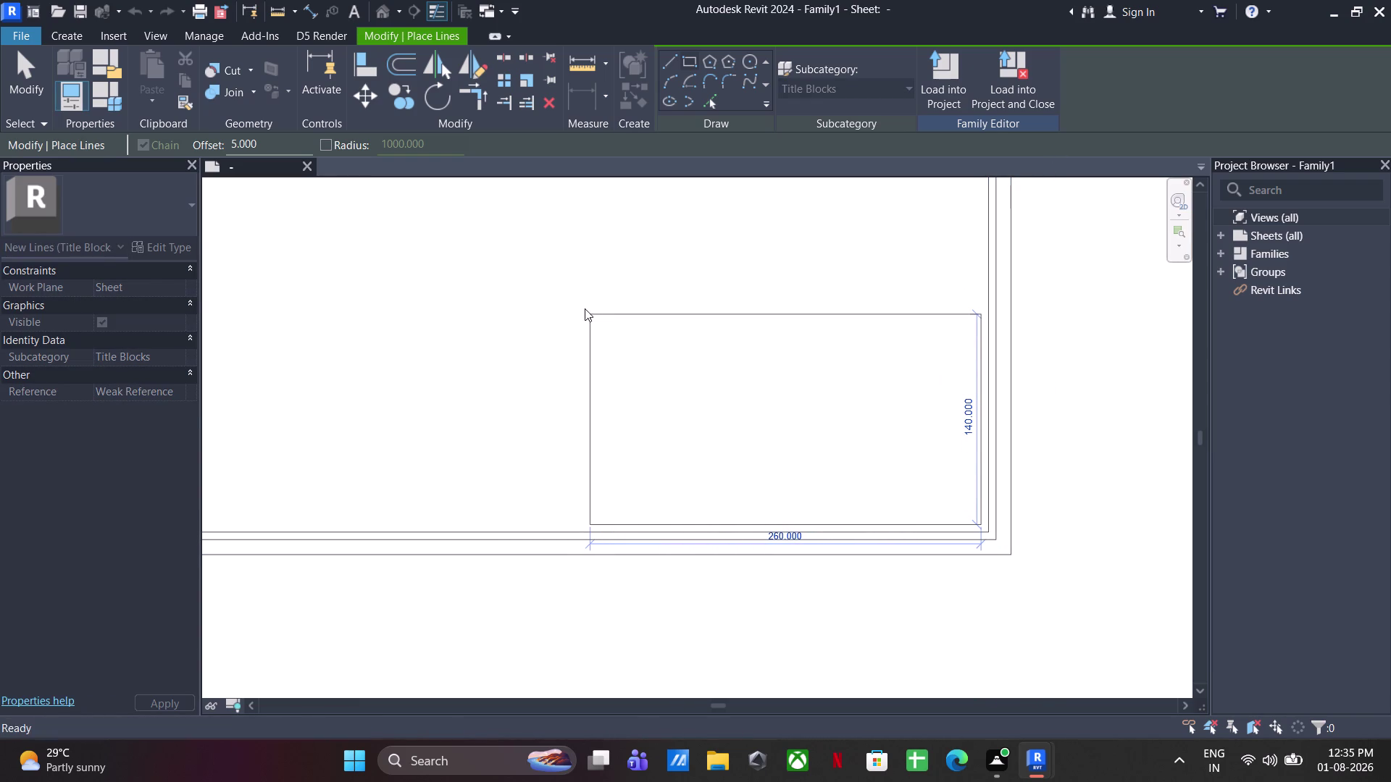
Draw the 305 × 160 panel from the inner border's bottom-right corner at 0 offset.
drag(290, 146, 189, 136)
key(0)
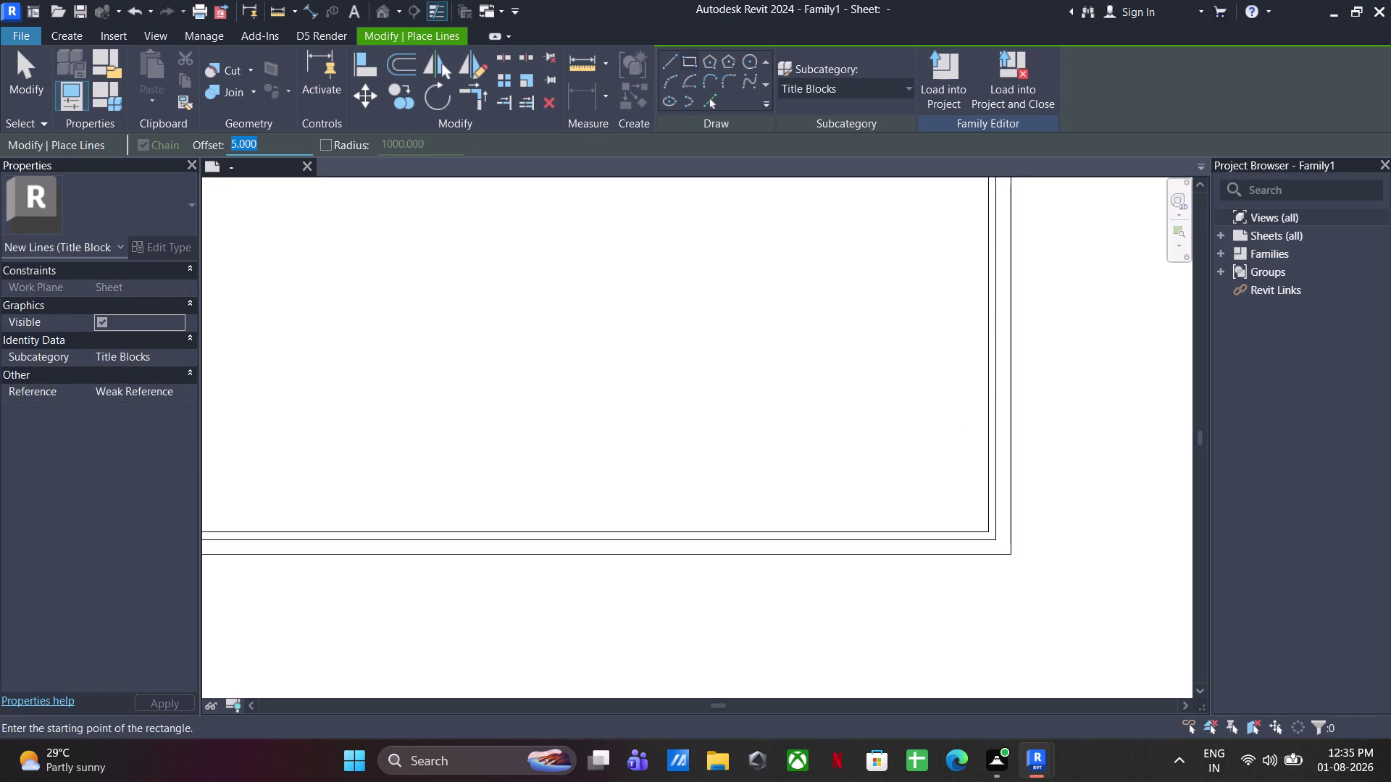
key(Return)
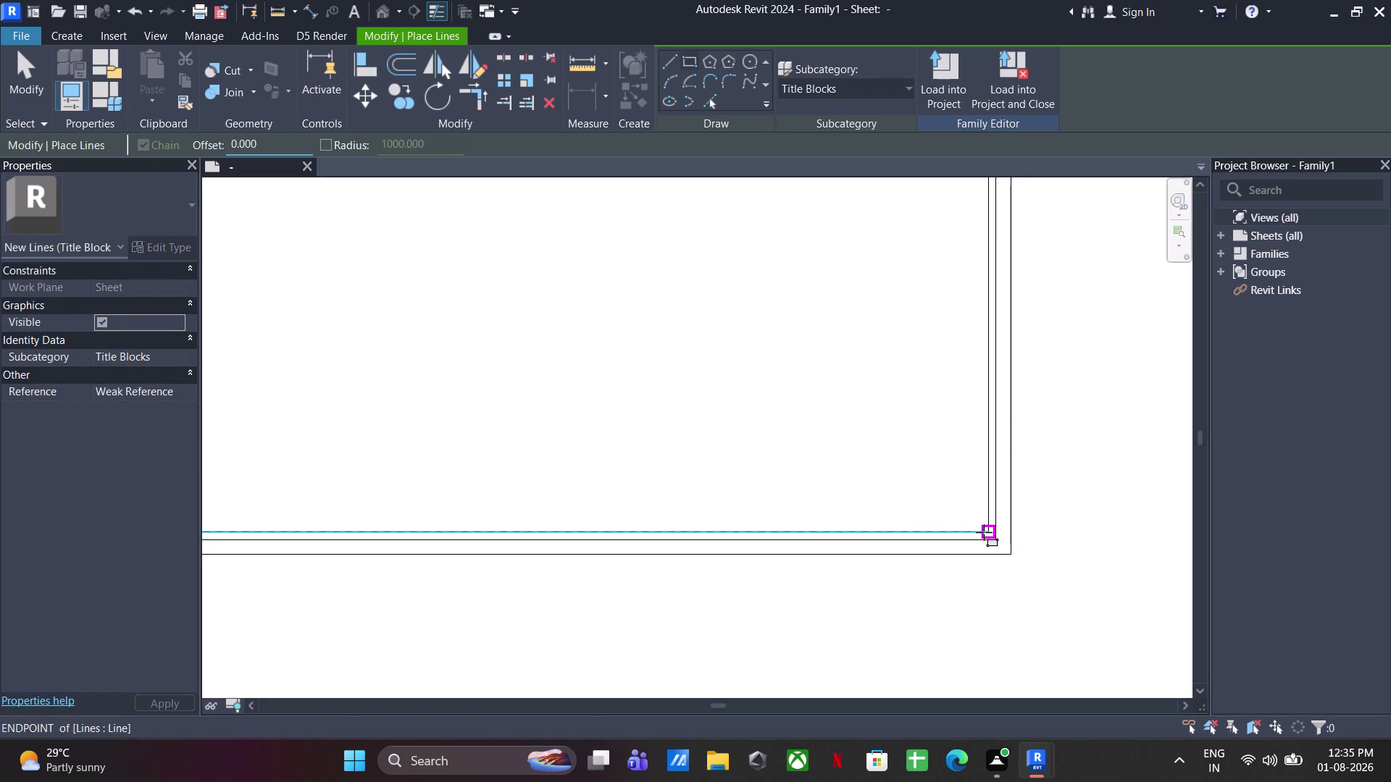
click(984, 532)
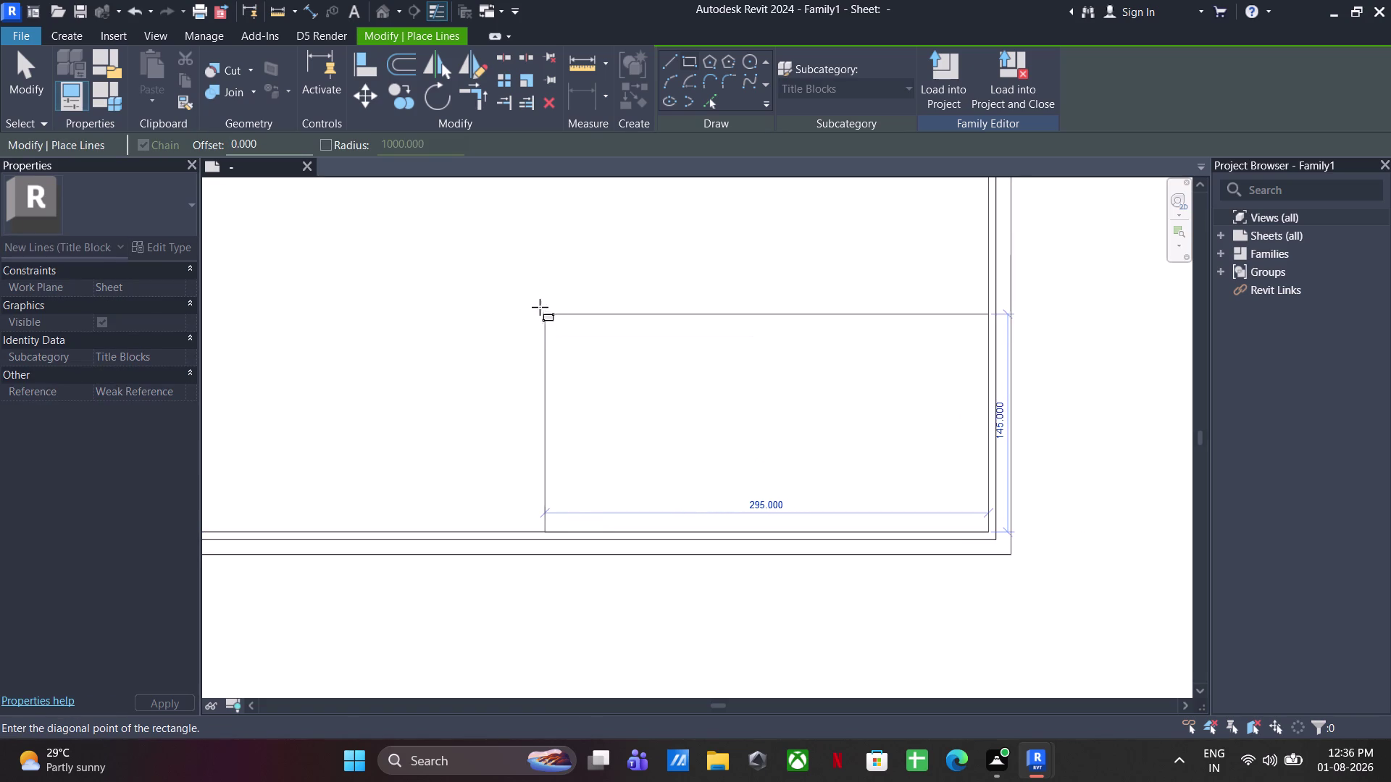
click(533, 288)
key(Escape)
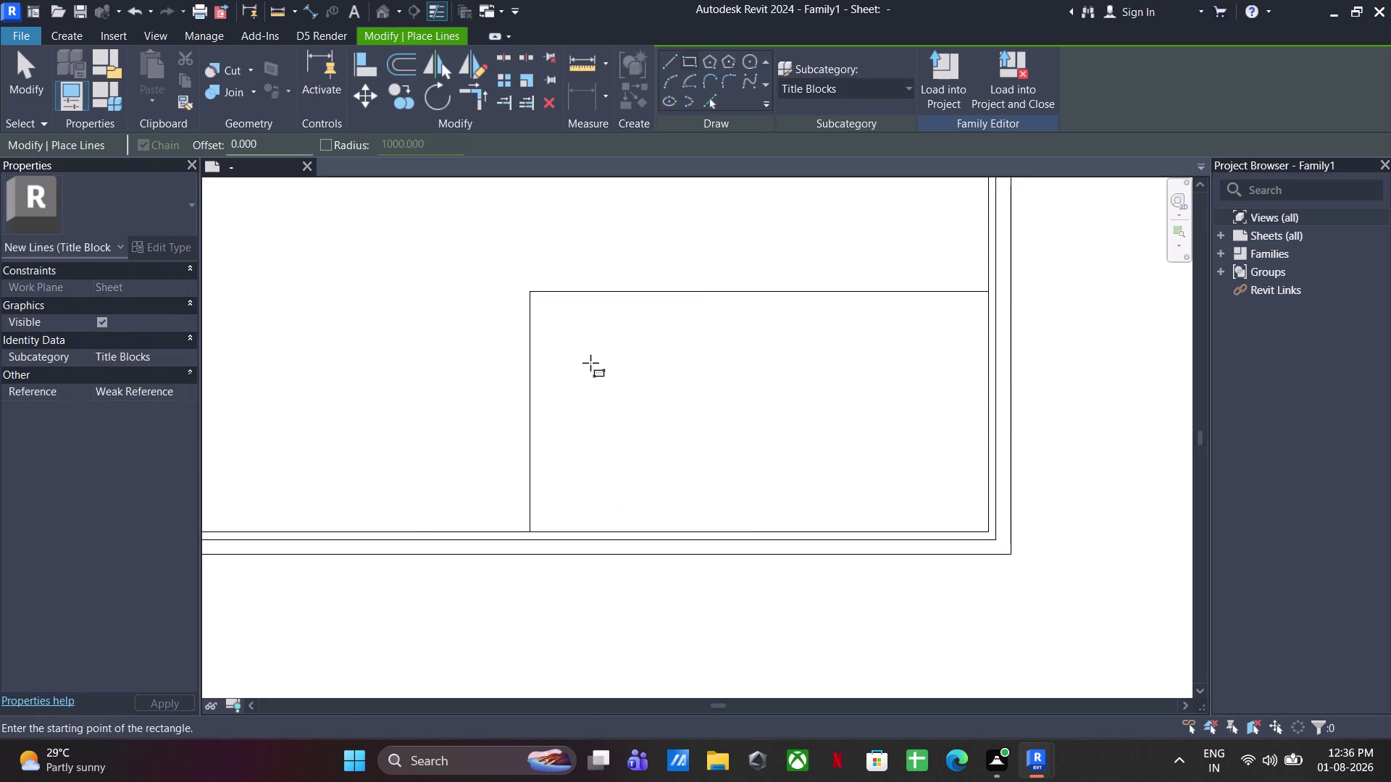
key(Escape)
key(Escape)
key(Escape)
key(Escape)
click(582, 293)
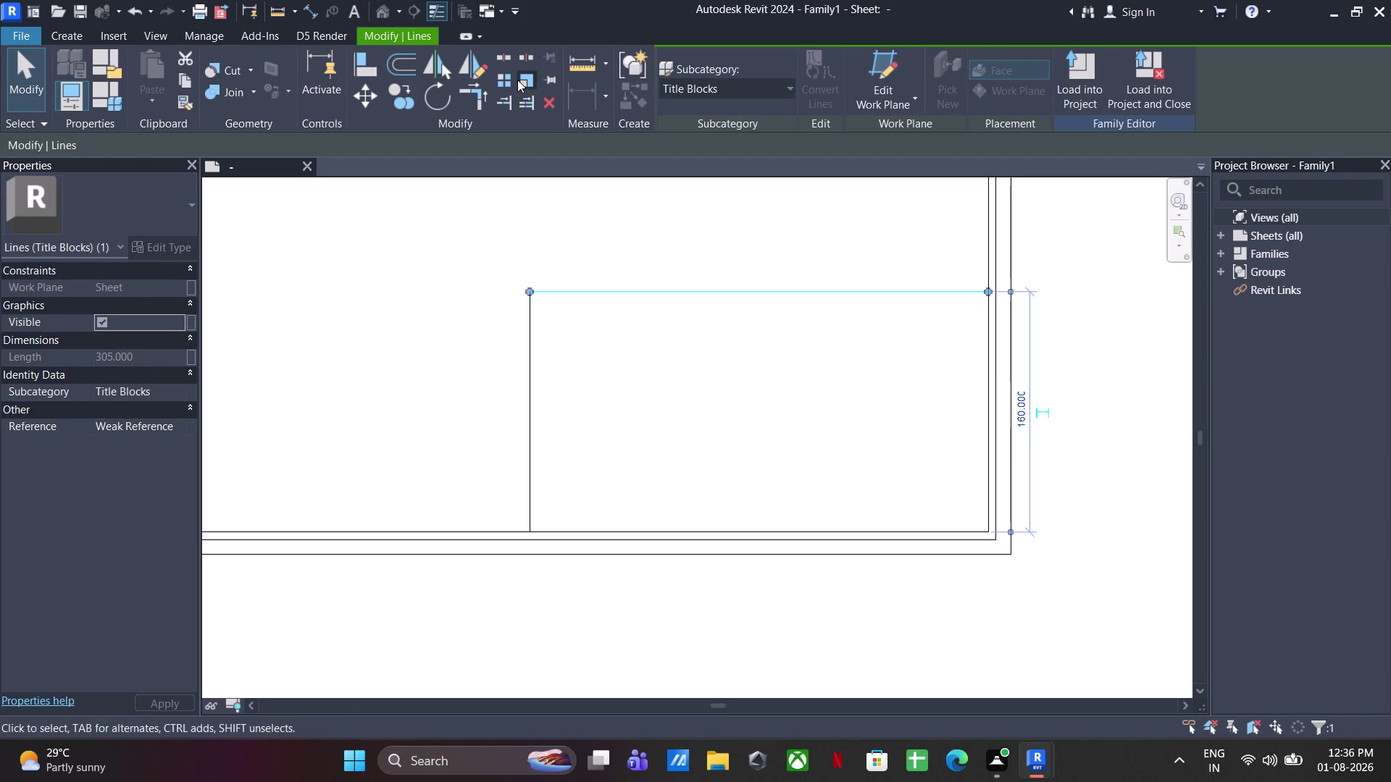
Array the panel's top line as 5 items, the last on the bottom line.
click(496, 80)
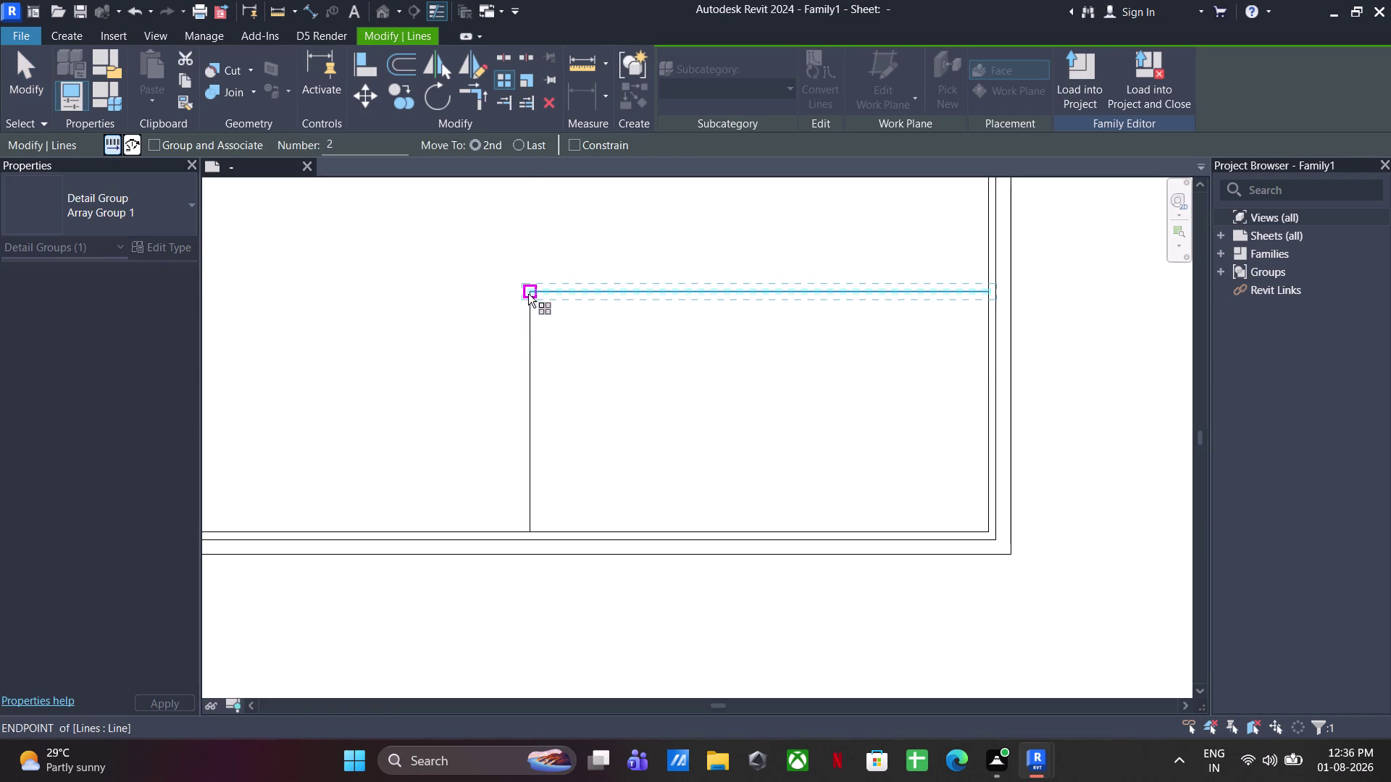
drag(374, 148, 274, 135)
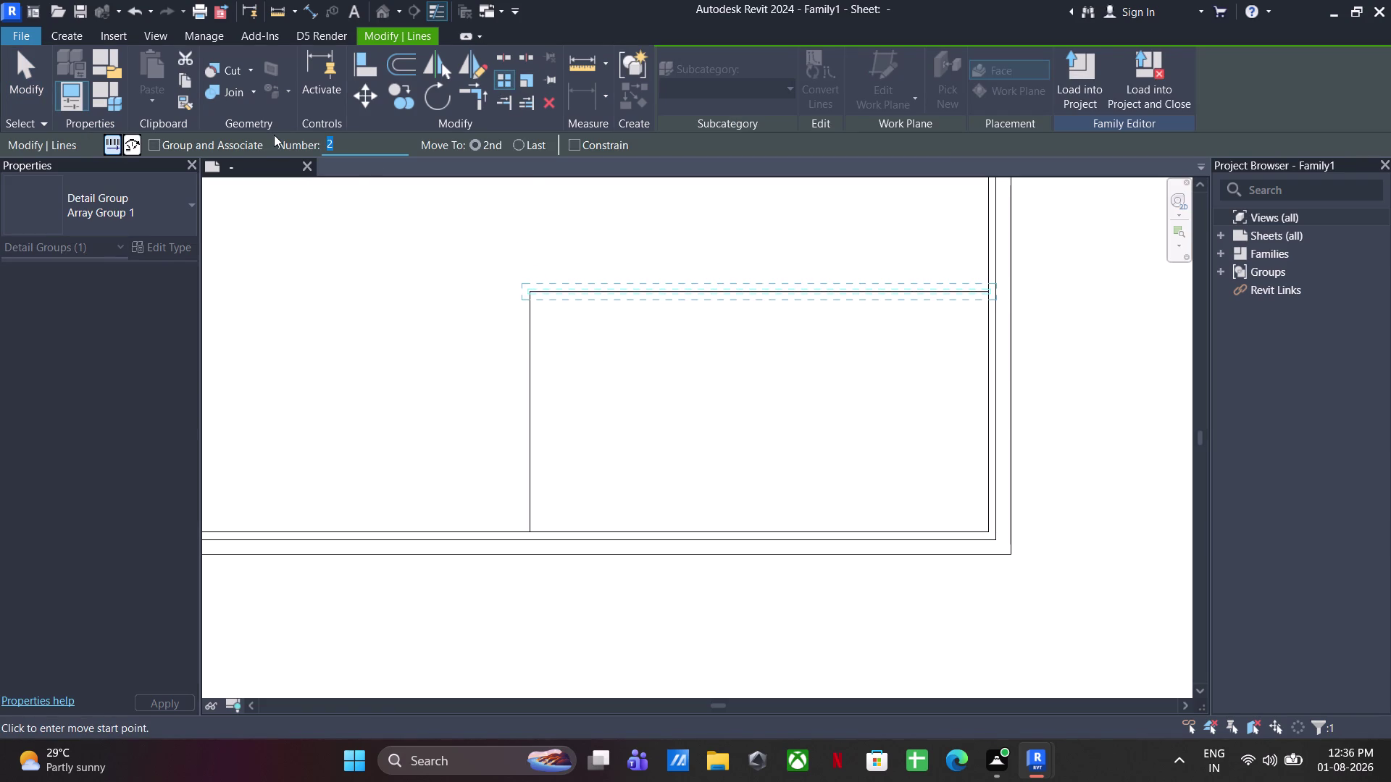
key(3)
key(Return)
drag(347, 137, 274, 139)
key(5)
key(Return)
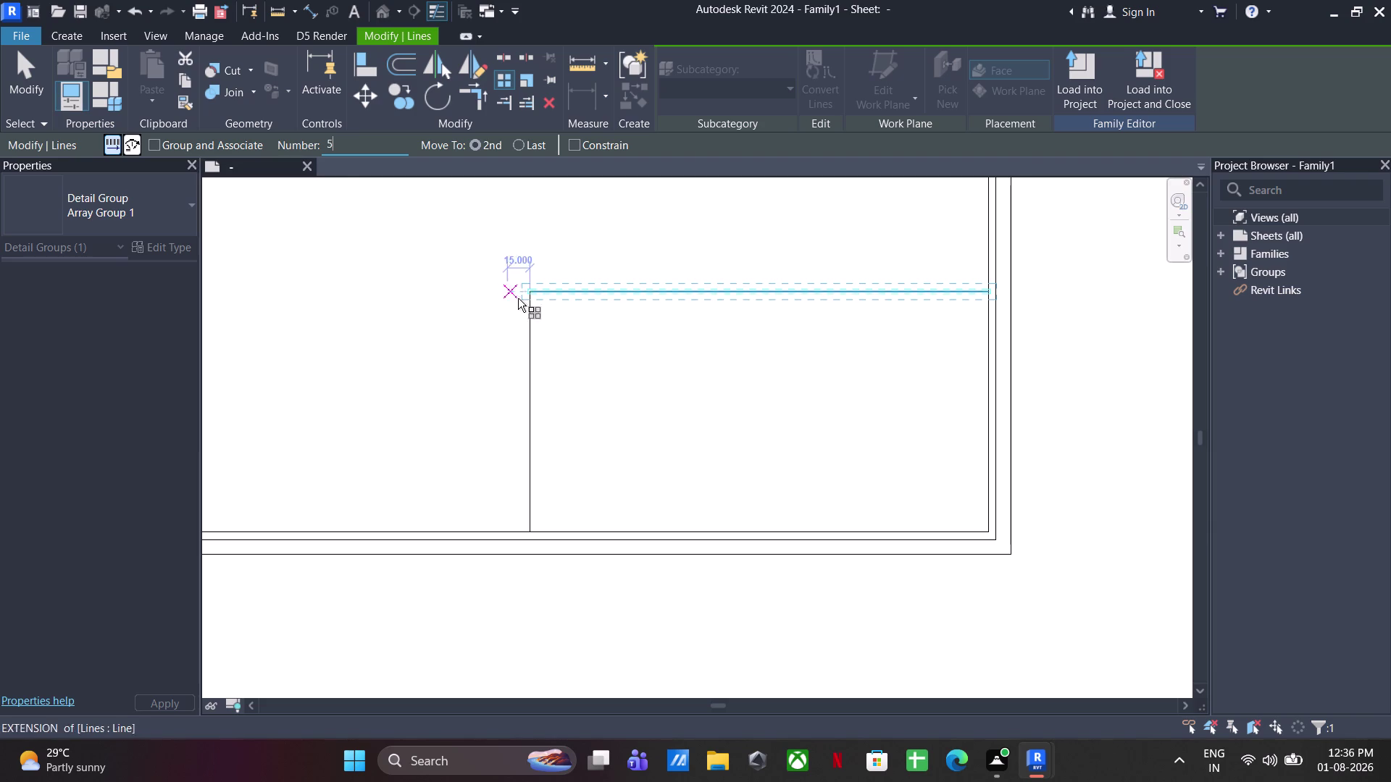
click(537, 299)
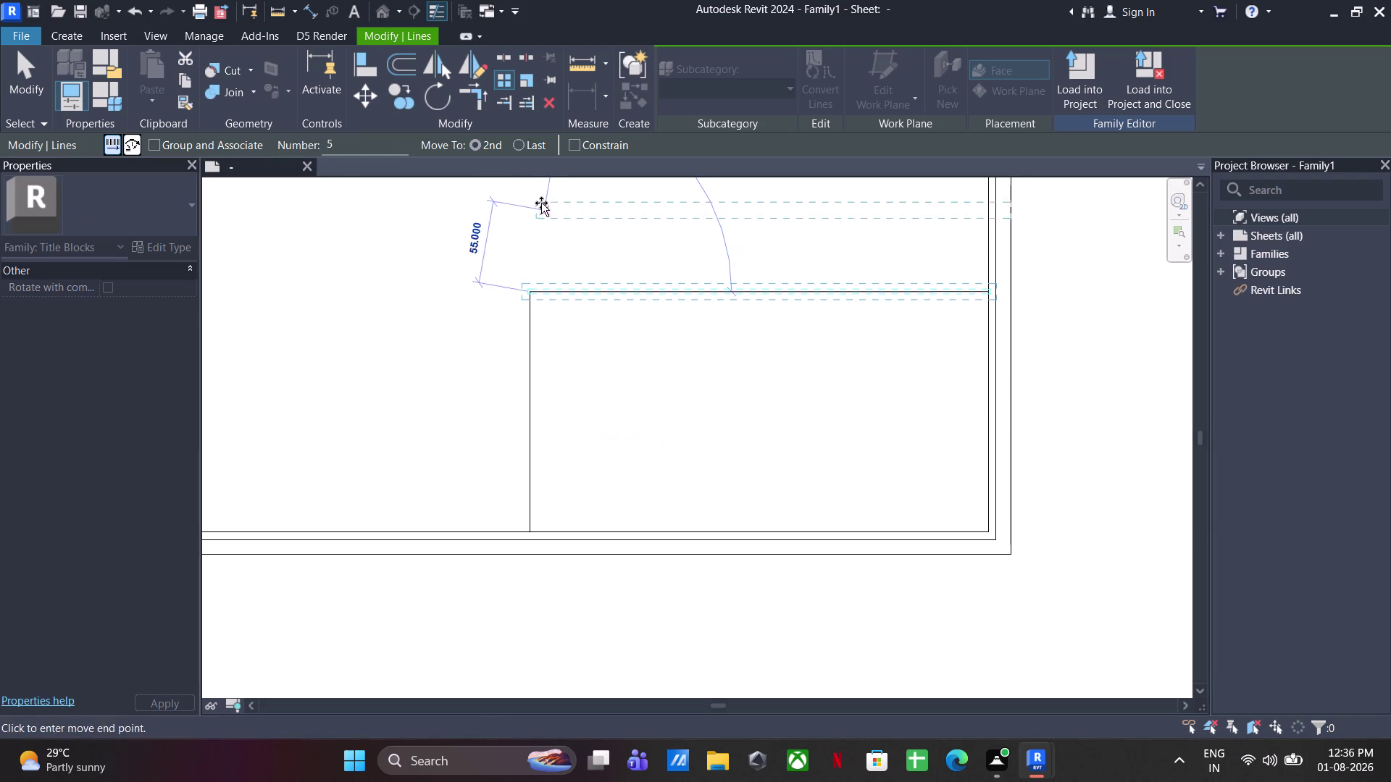
click(520, 147)
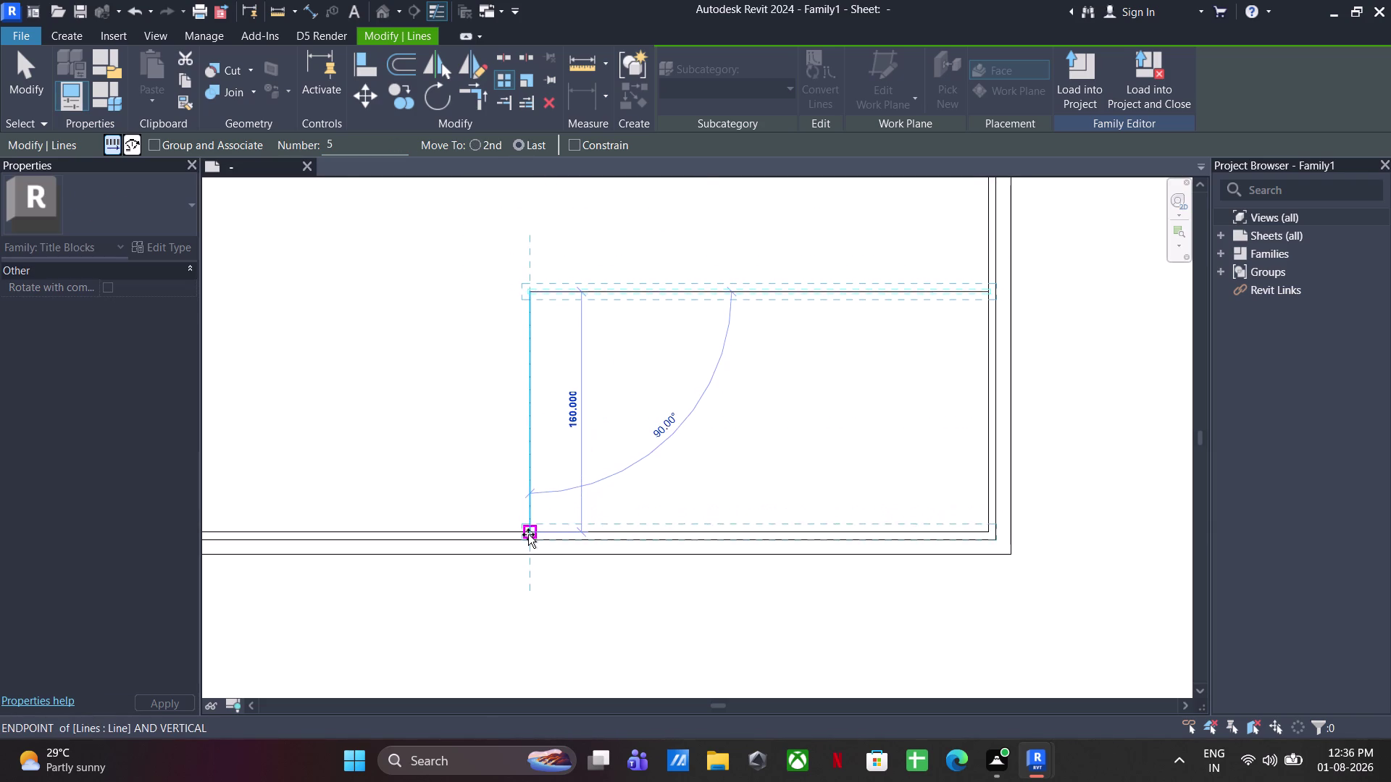
click(528, 534)
key(Escape)
click(535, 506)
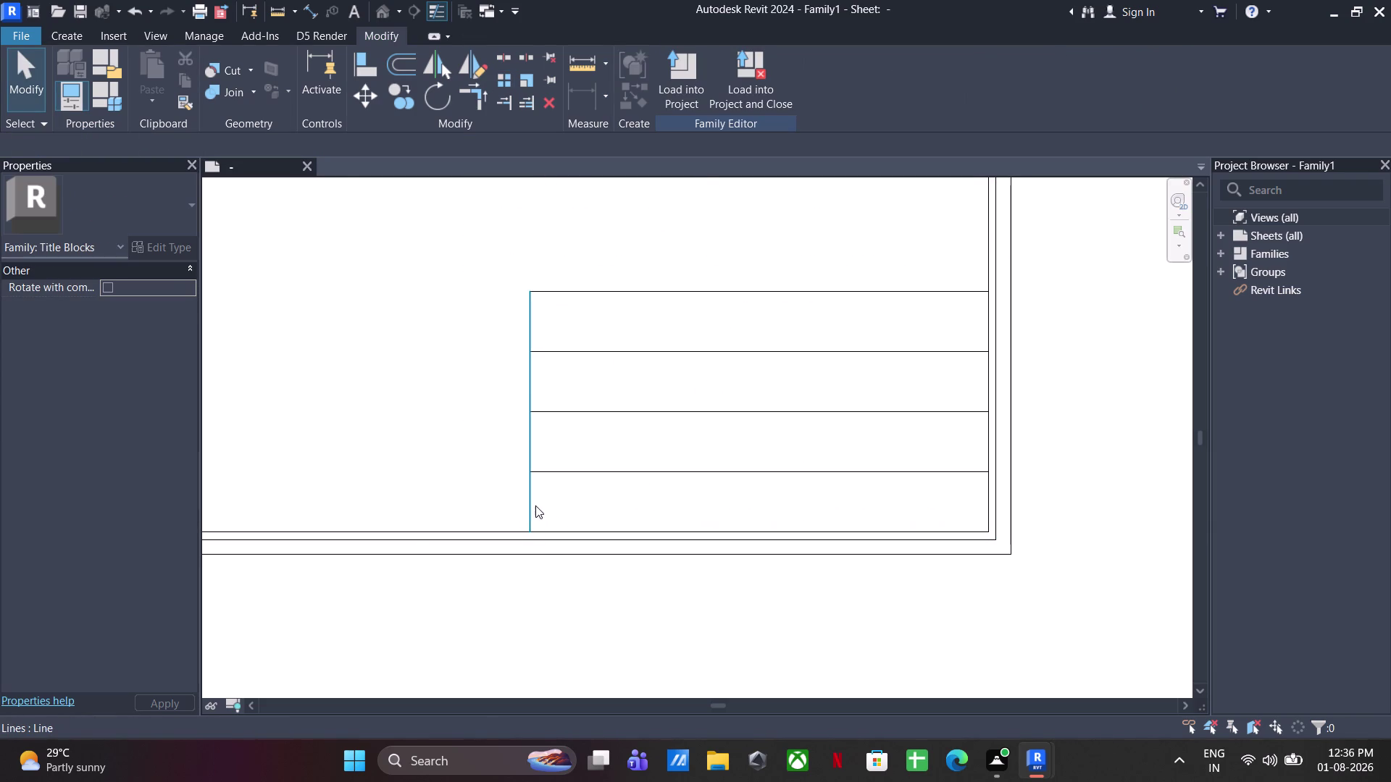
Copy the panel's left line to the top edge midpoint to make two columns.
click(494, 84)
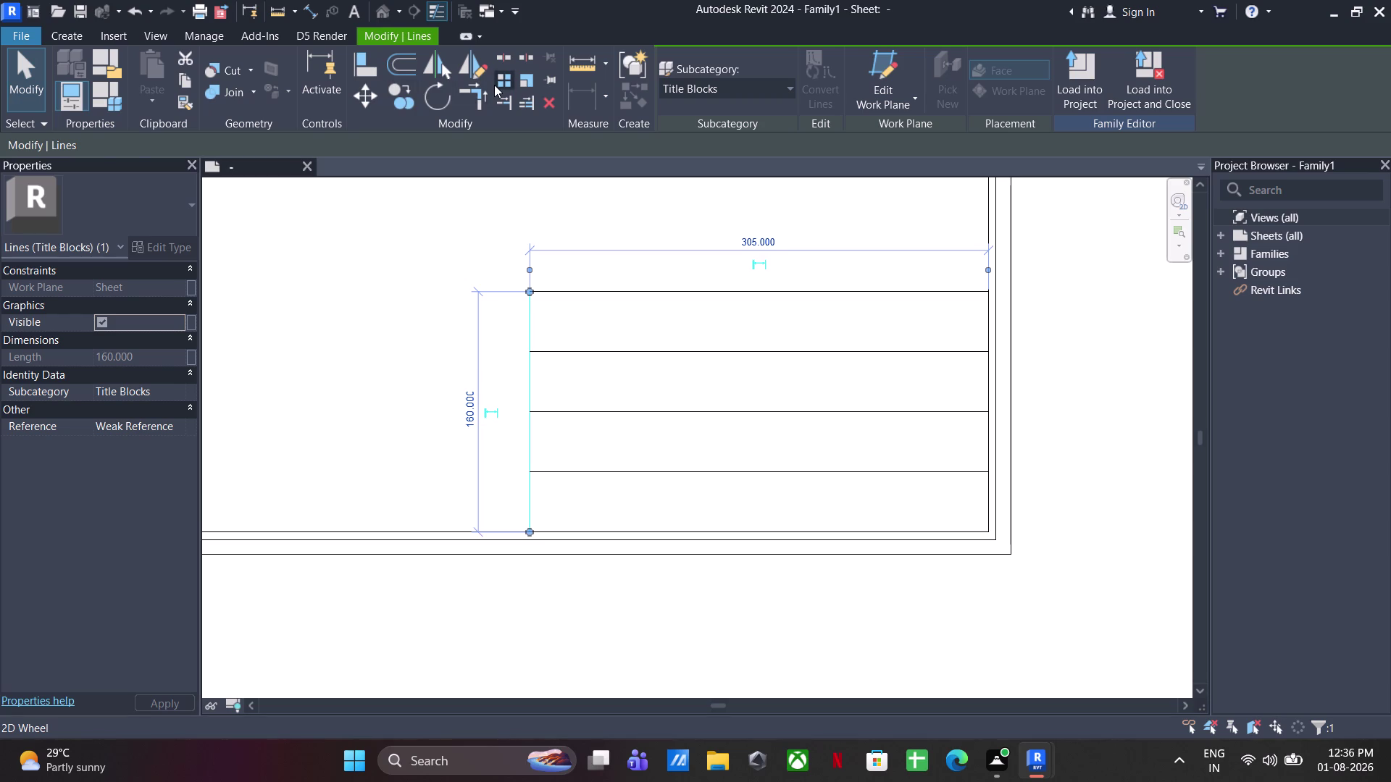
drag(345, 155, 267, 144)
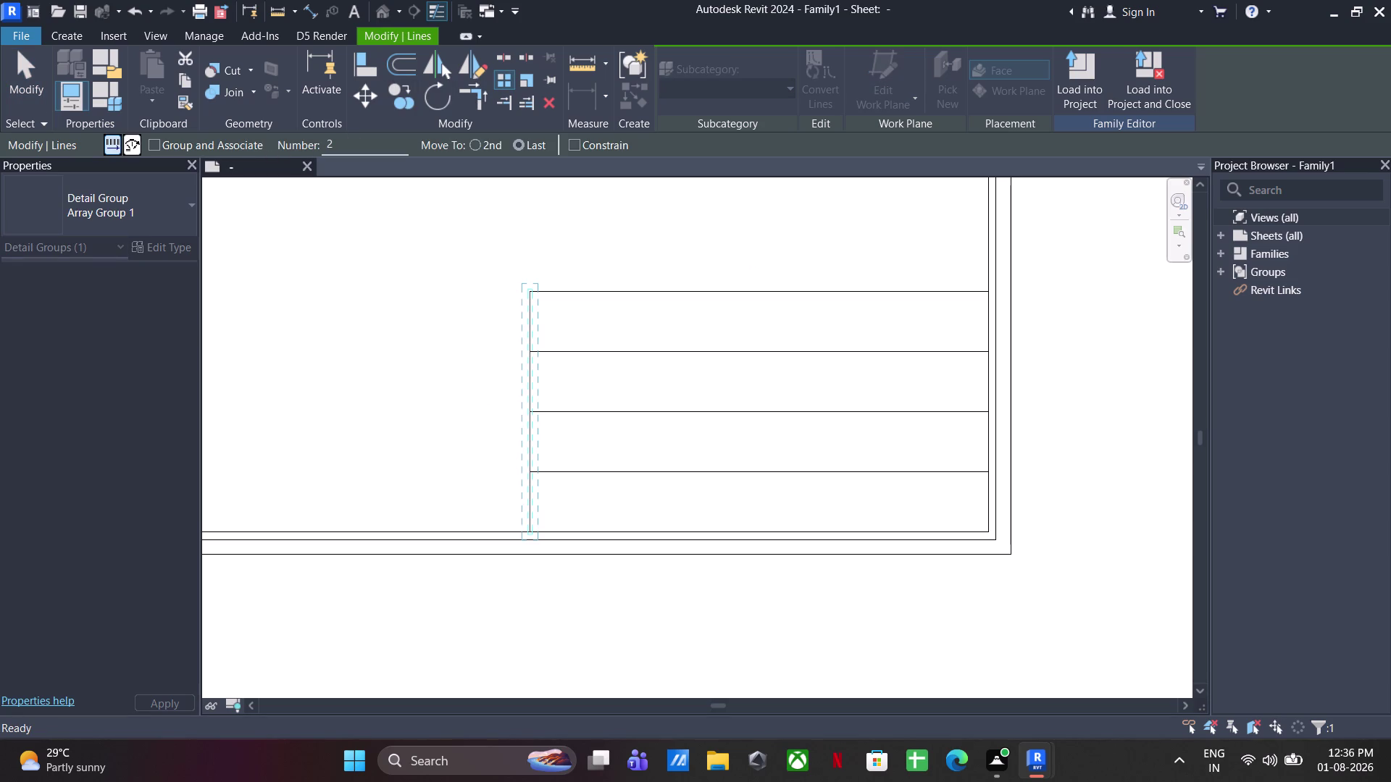
drag(337, 141, 275, 139)
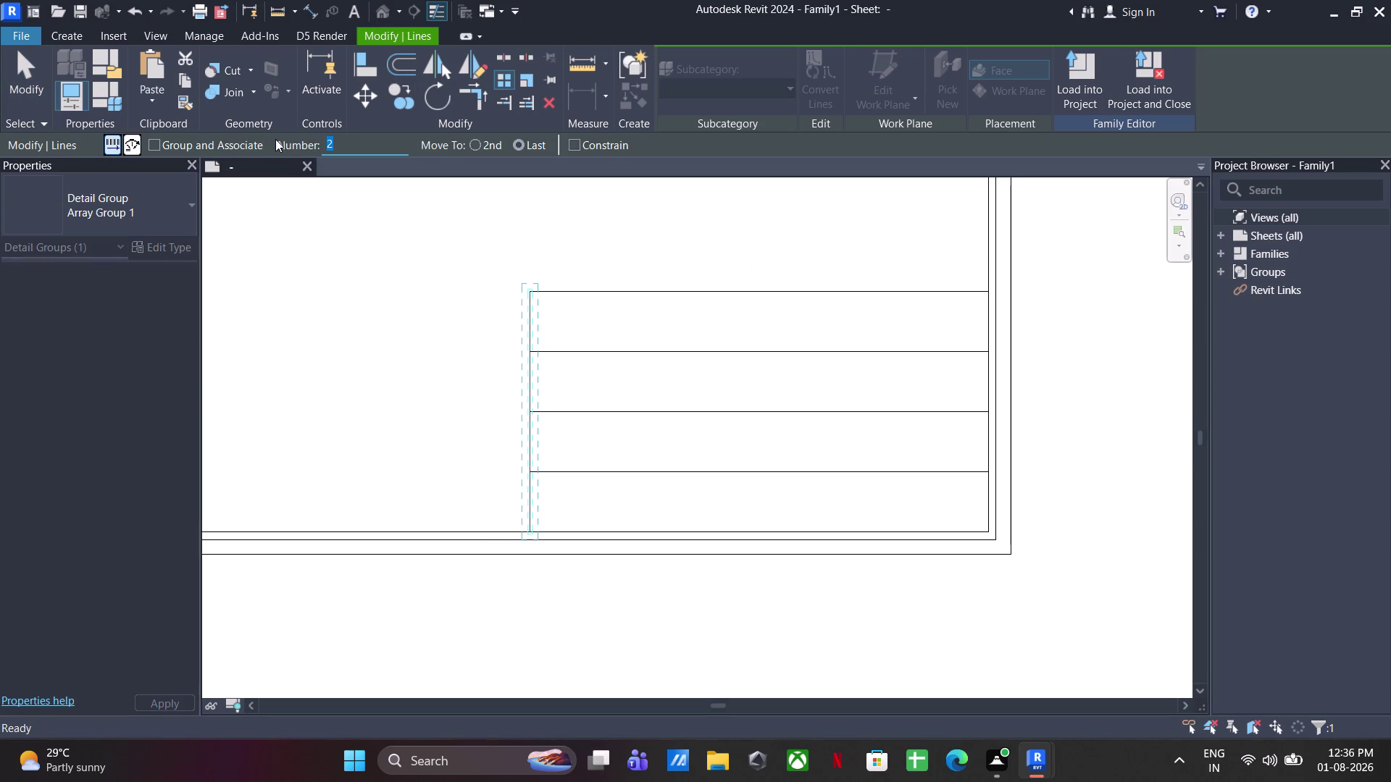
click(407, 100)
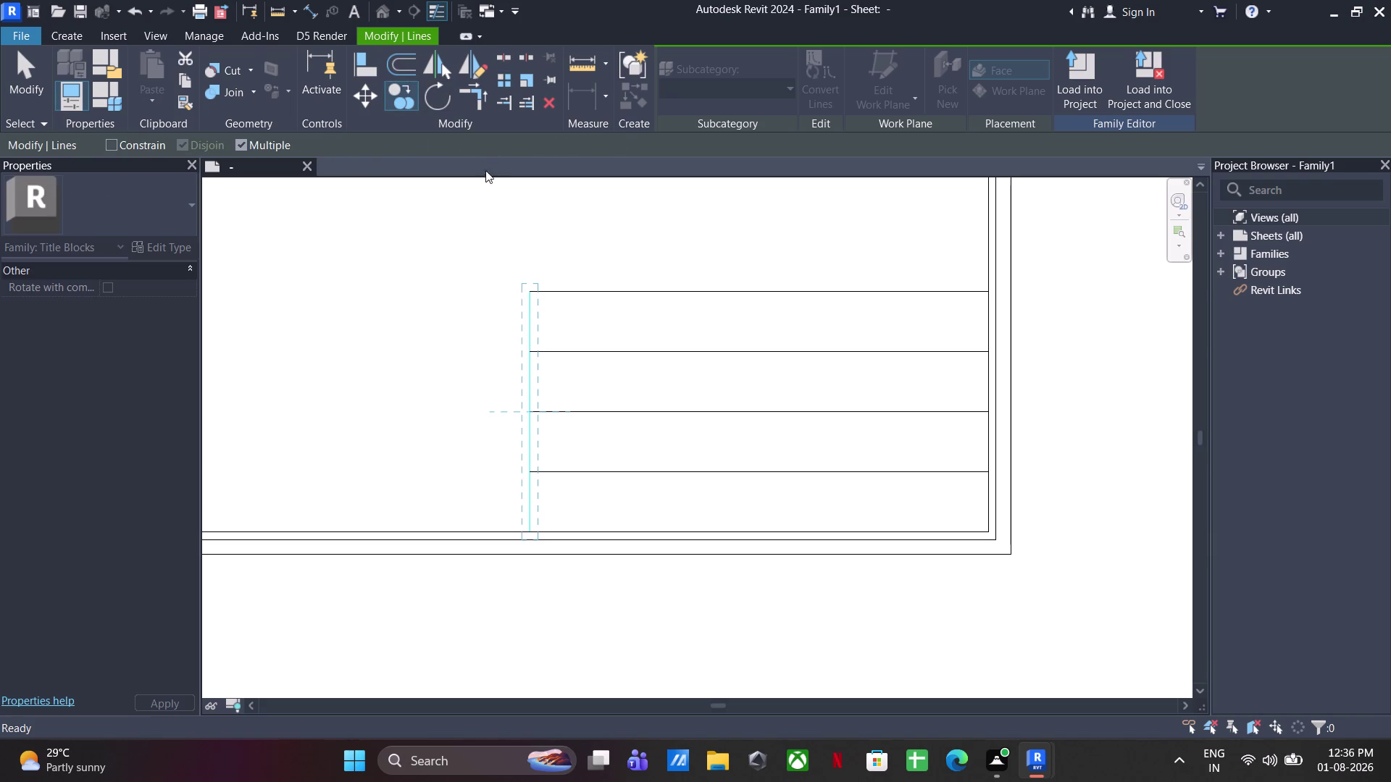
click(526, 293)
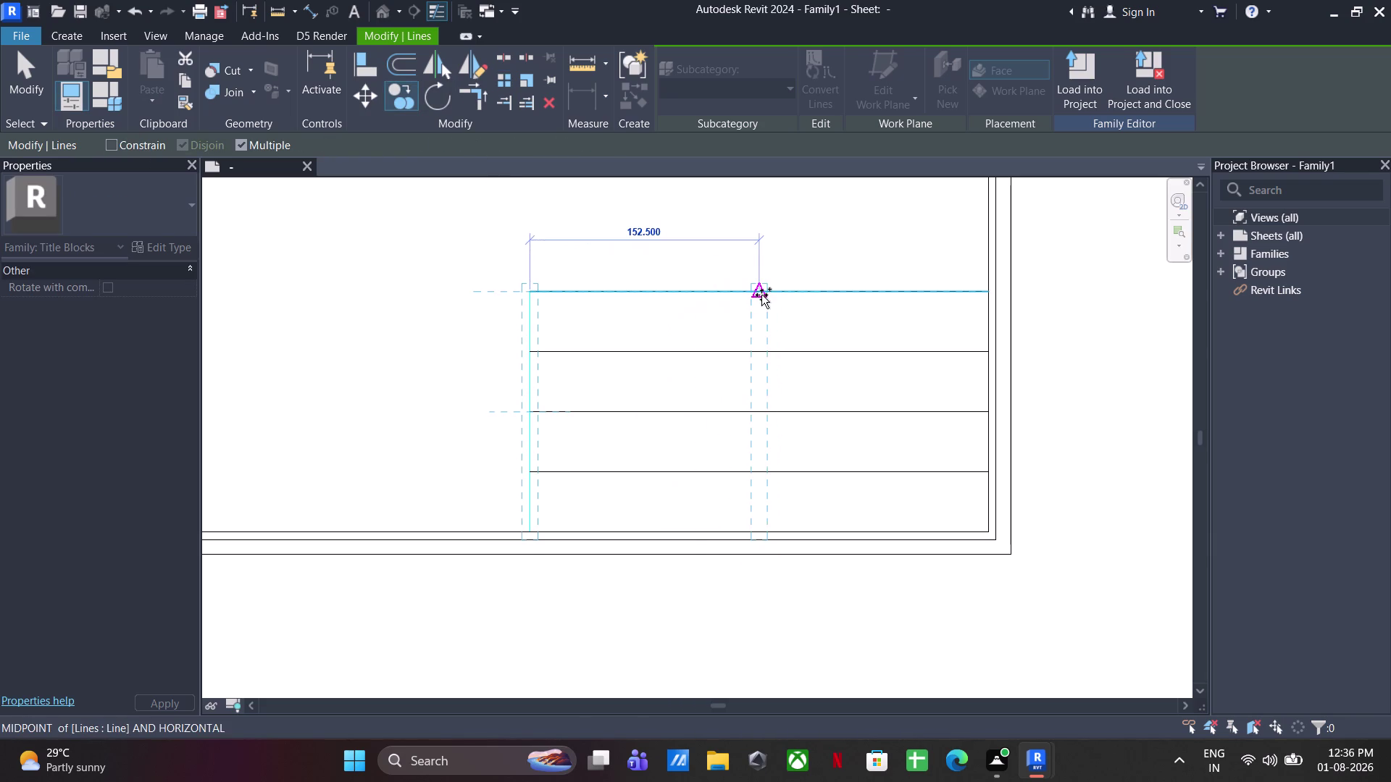
click(761, 295)
key(Escape)
key(Escape)
key(Escape)
key(Escape)
Delete a line in the title panel.
middle_drag(726, 374, 752, 438)
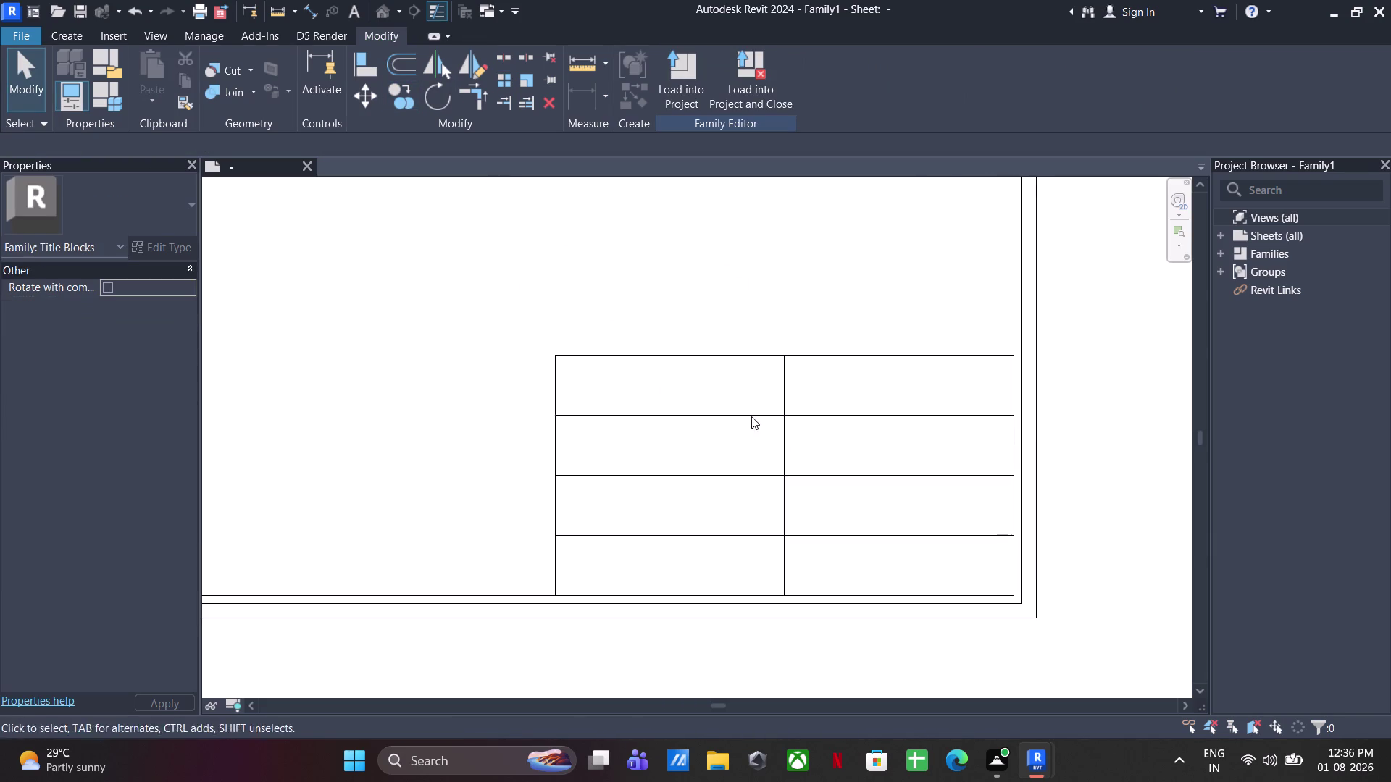
scroll(down, 3)
middle_drag(763, 412, 778, 423)
scroll(up, 3)
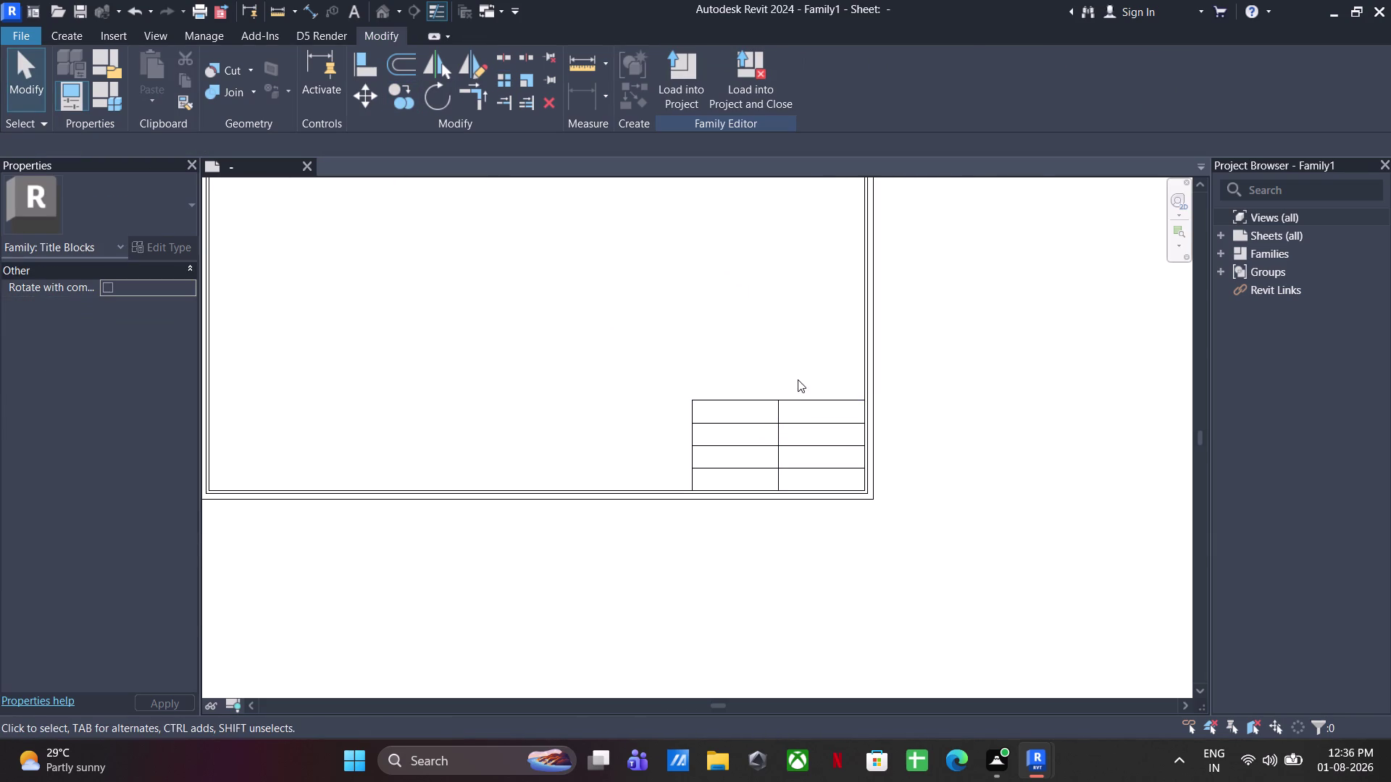
scroll(up, 3)
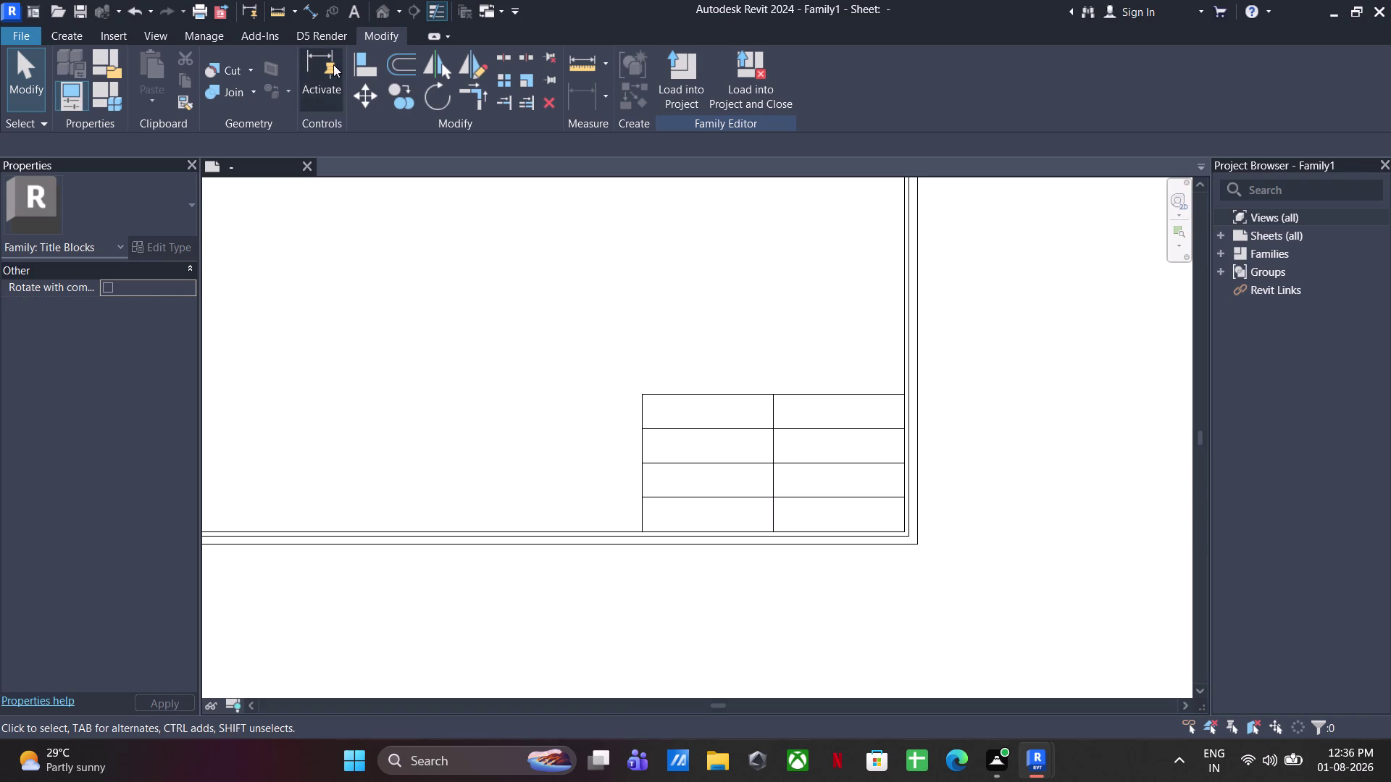
click(809, 397)
key(Delete)
Delete the existing title panel lines.
drag(828, 354, 716, 488)
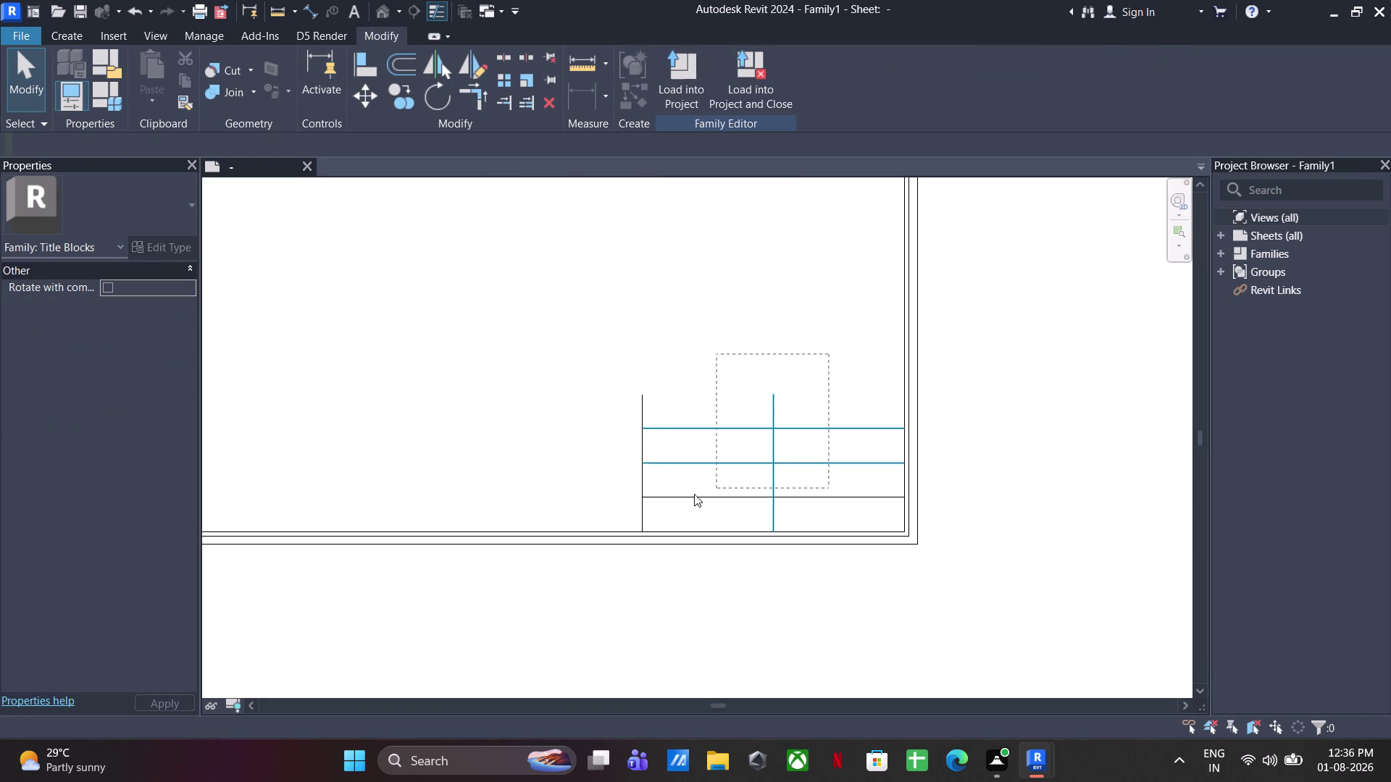
drag(717, 488, 638, 516)
key(Delete)
drag(577, 408, 1104, 678)
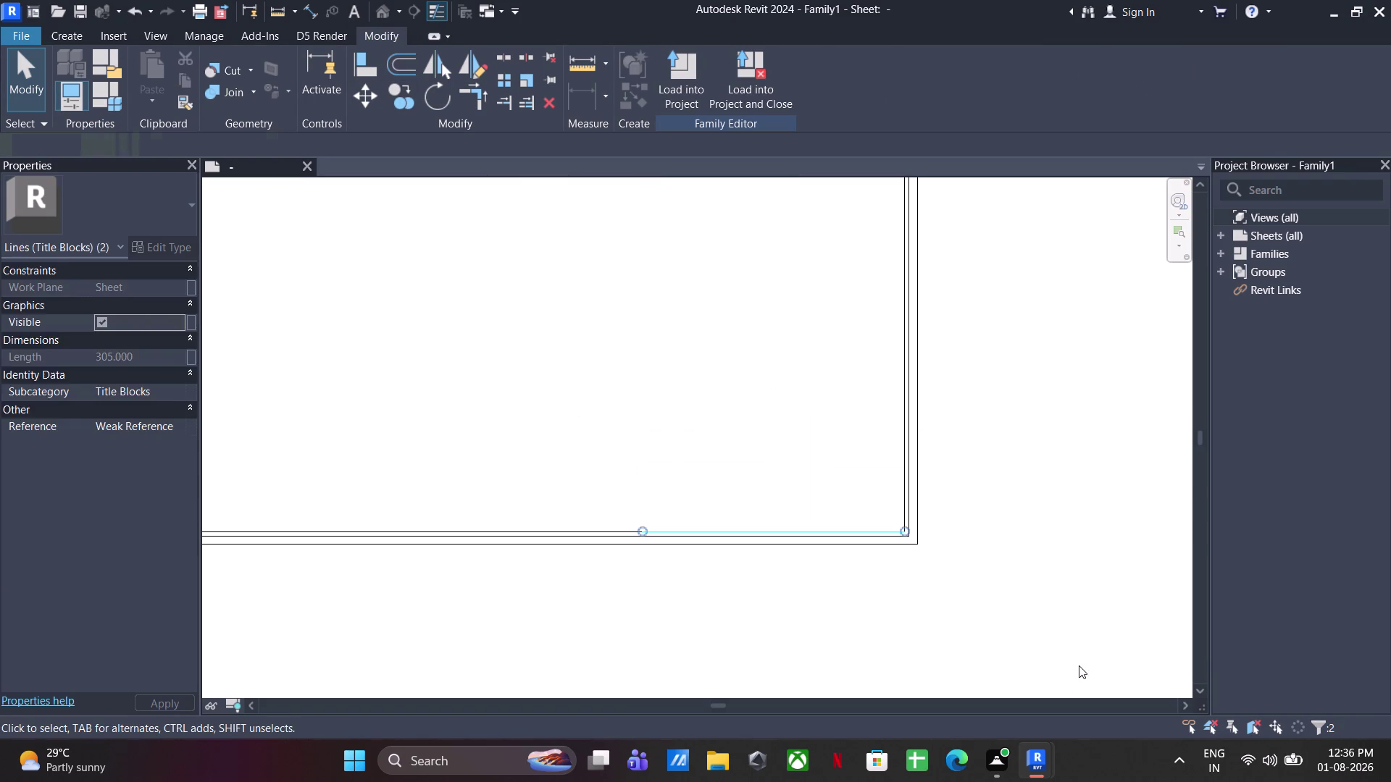
key(Delete)
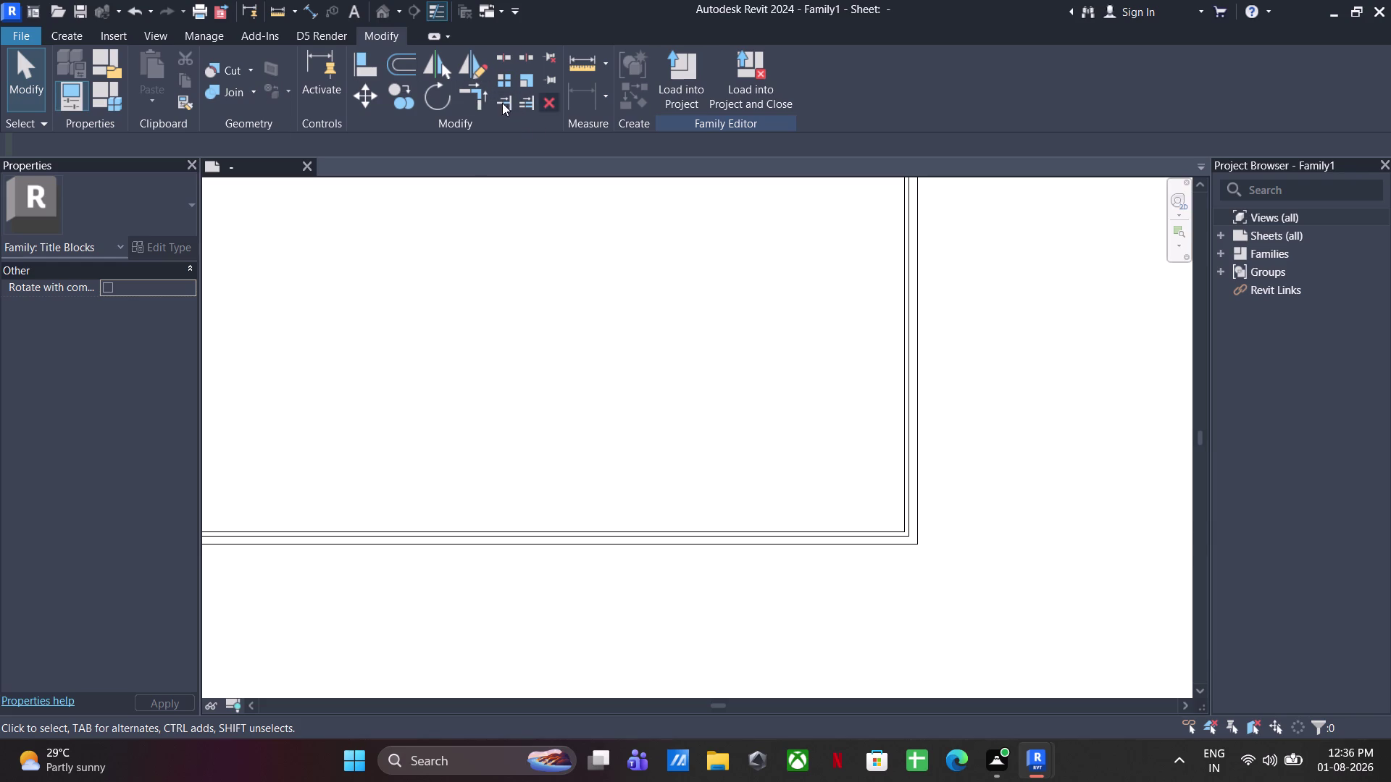
Offset a vertical panel line 150 from the inner border with Pick Lines.
click(71, 29)
click(135, 64)
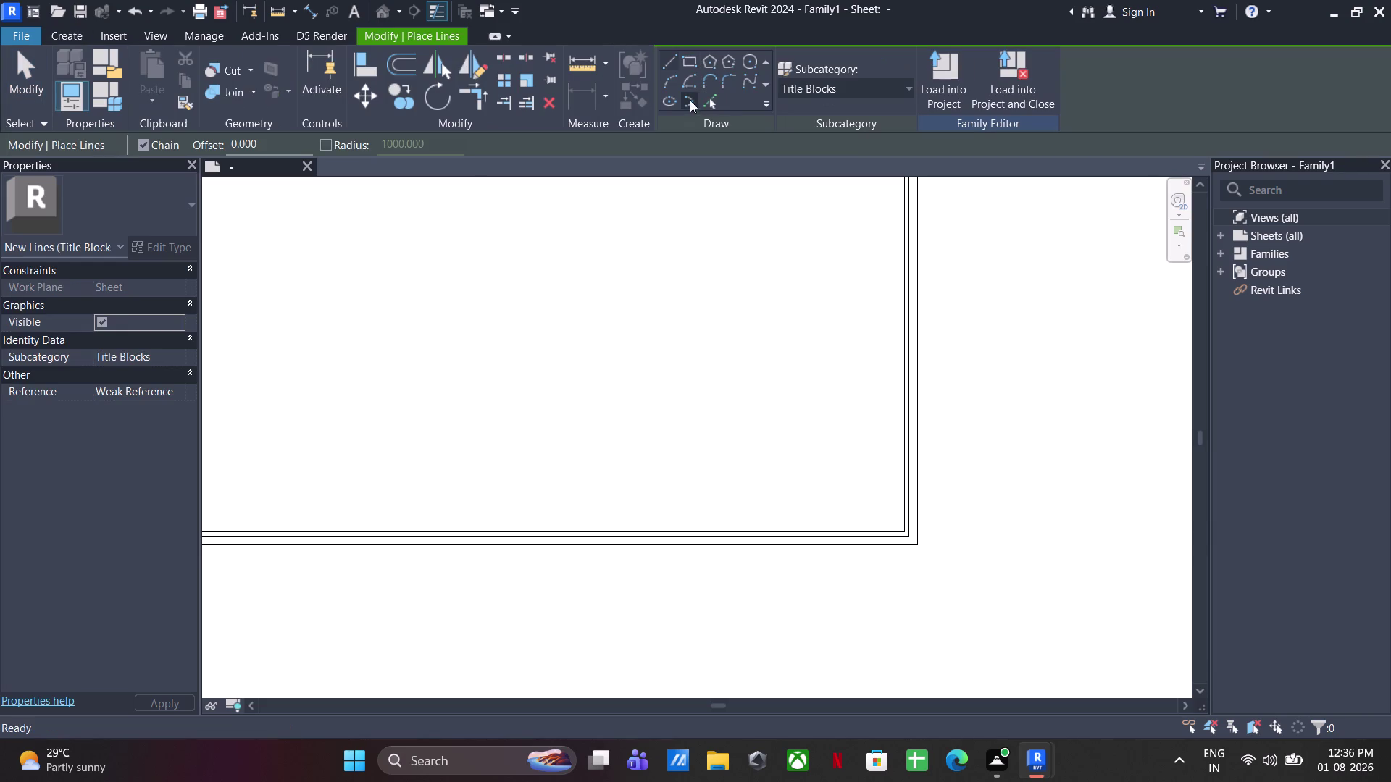
click(705, 102)
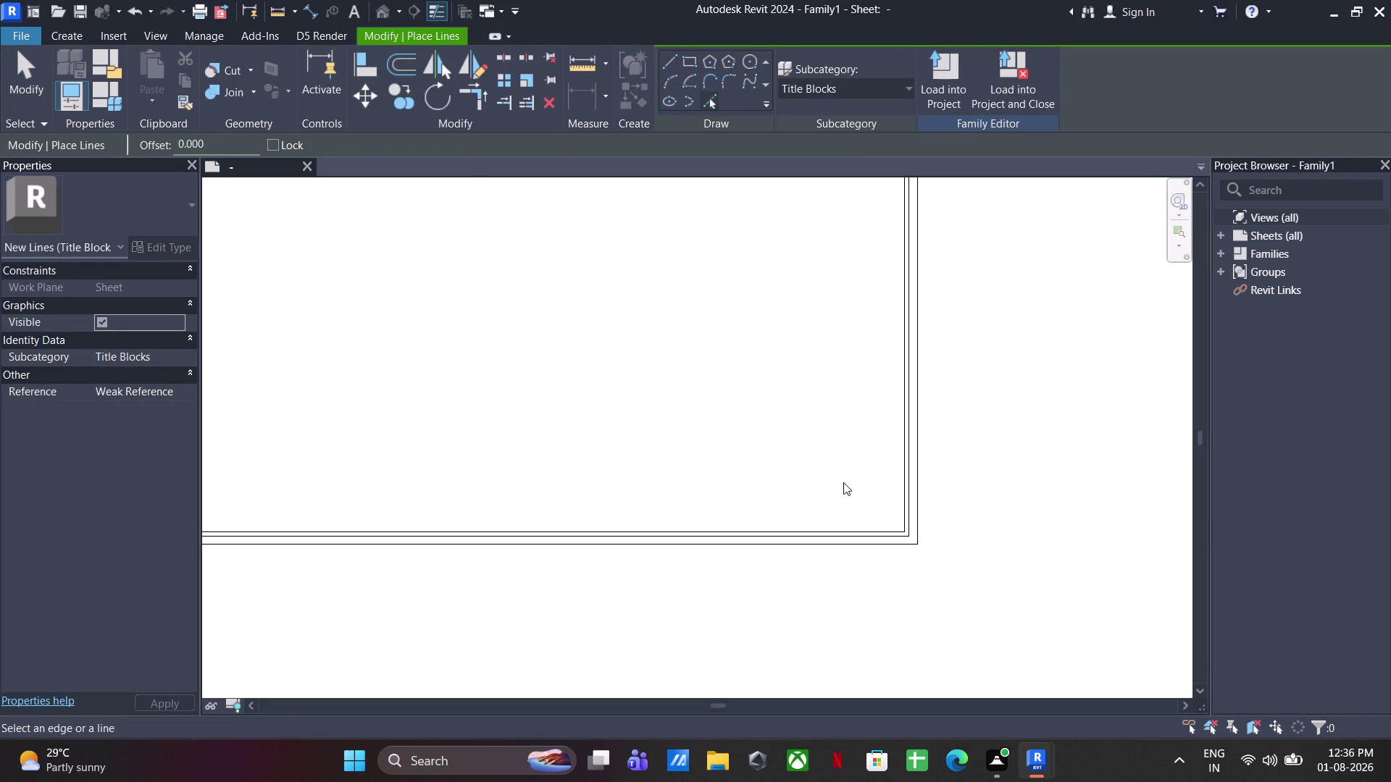
drag(221, 137, 110, 116)
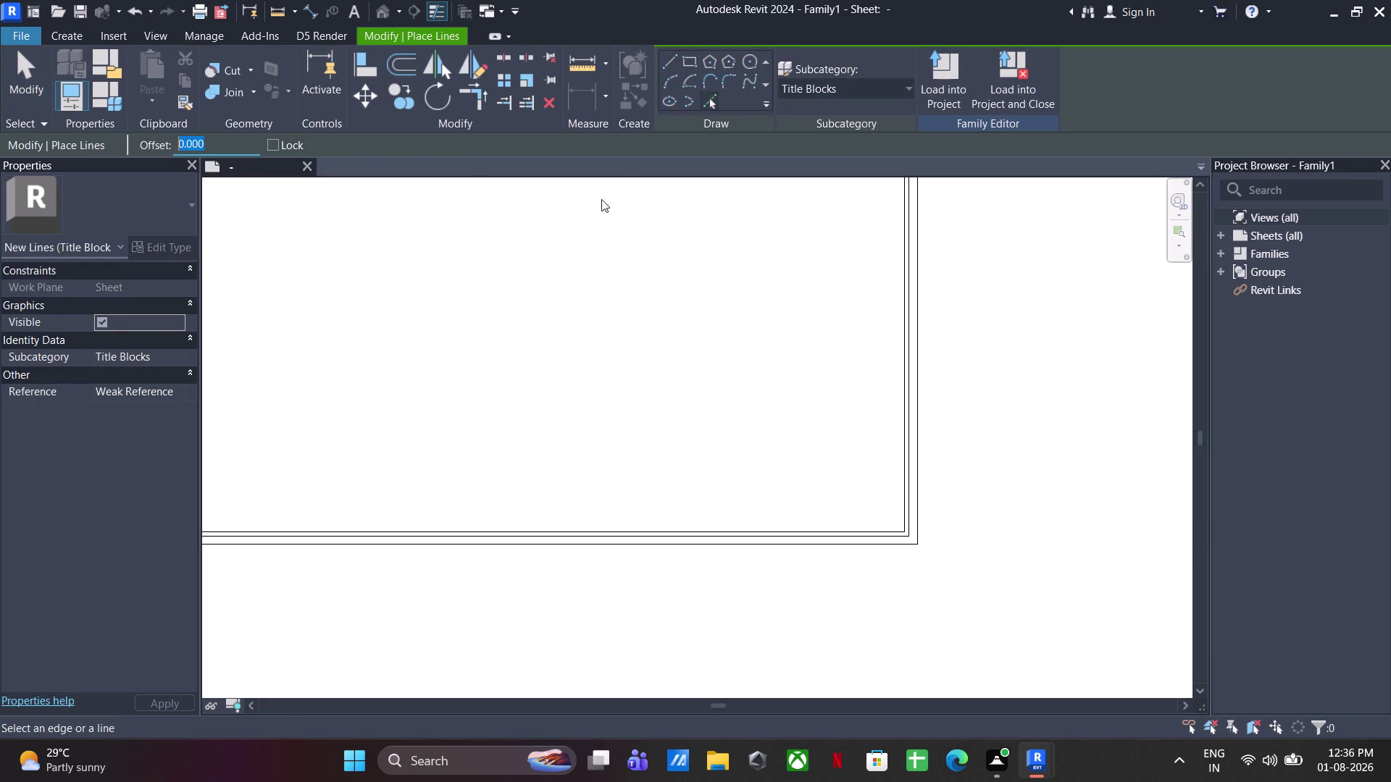
text(30.)
key(Return)
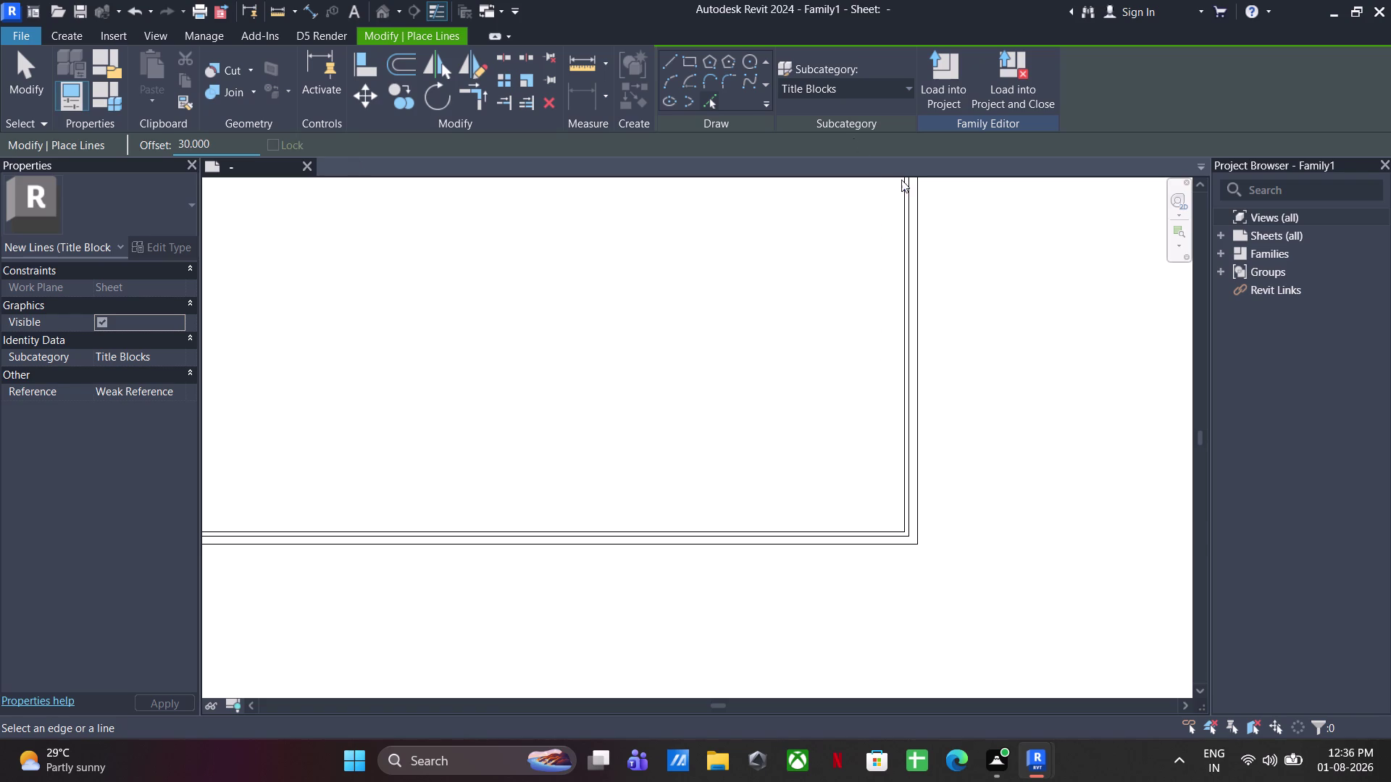
drag(243, 147, 151, 128)
text(150)
key(Return)
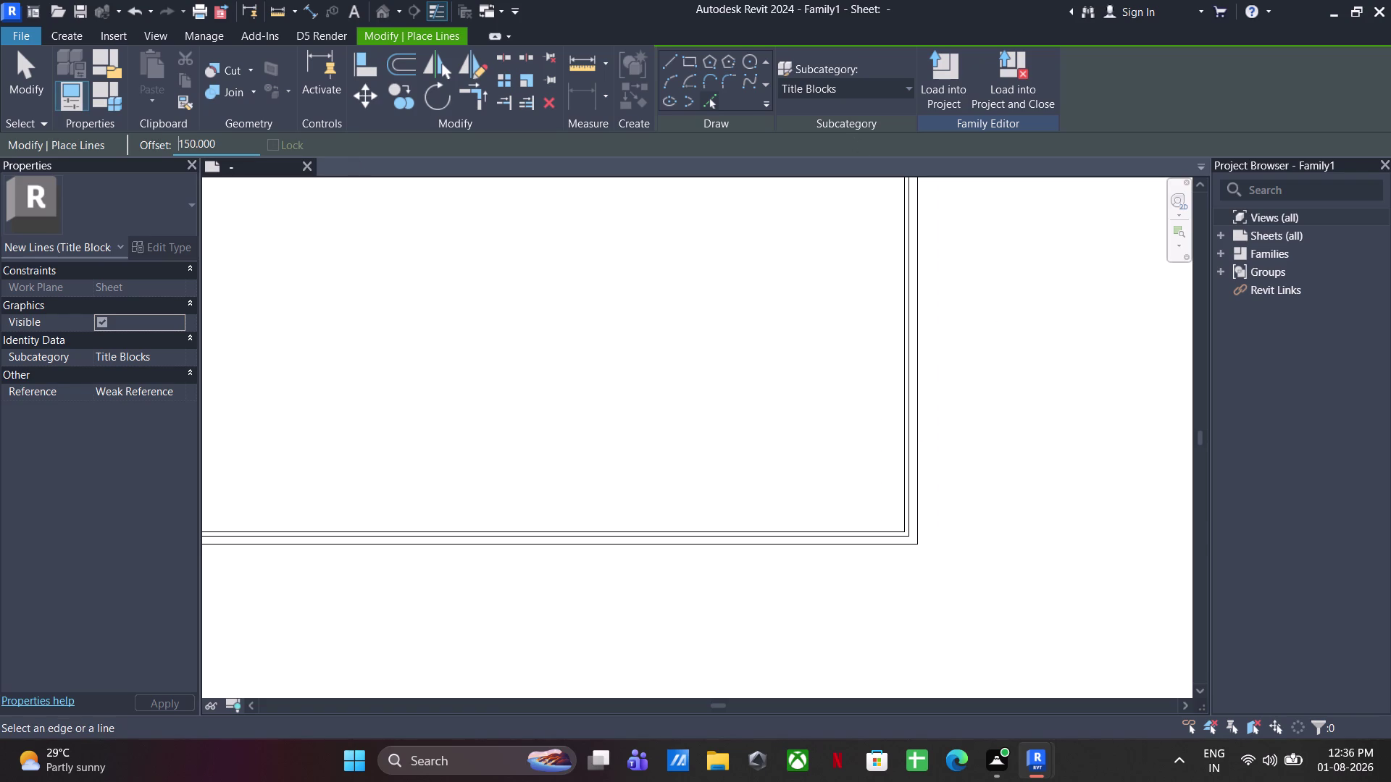
click(901, 475)
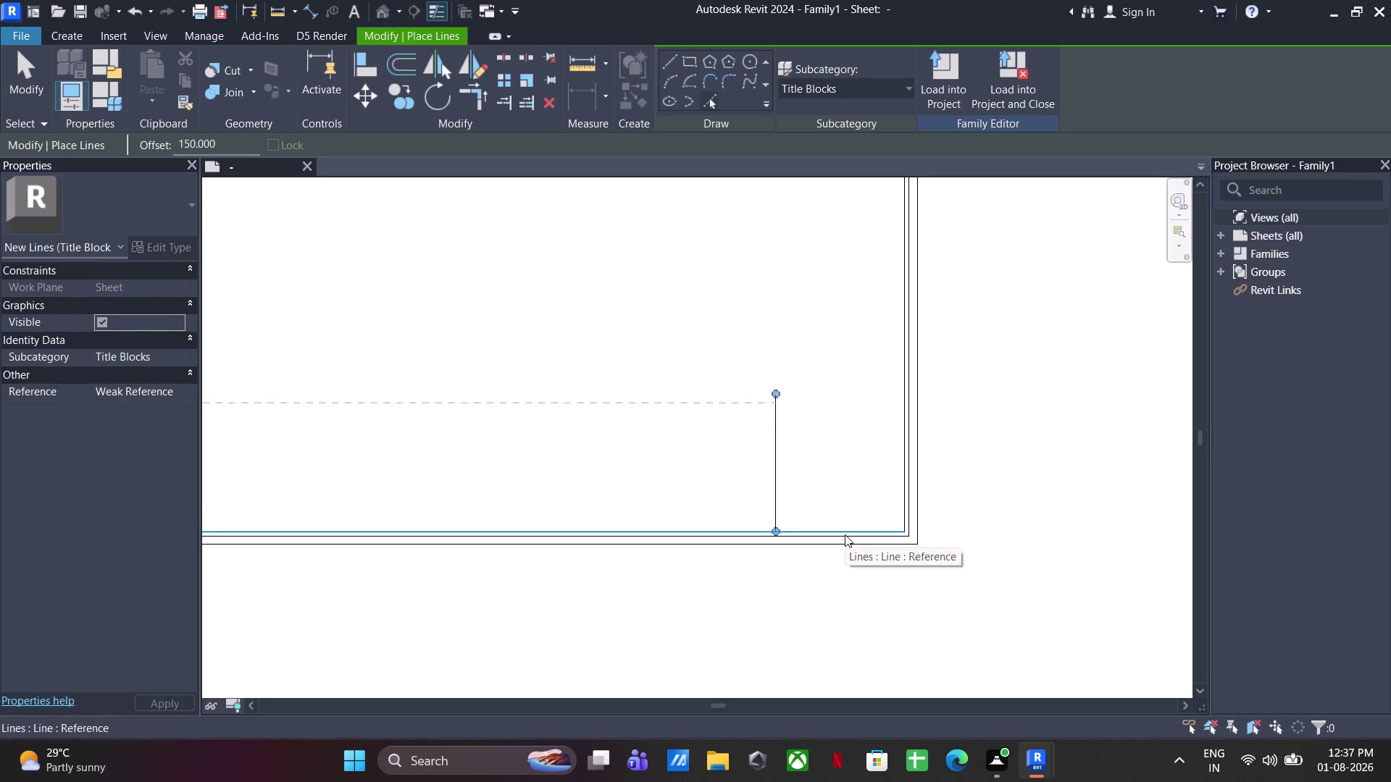
Offset a horizontal panel line 100 above the bottom border.
drag(229, 142, 139, 116)
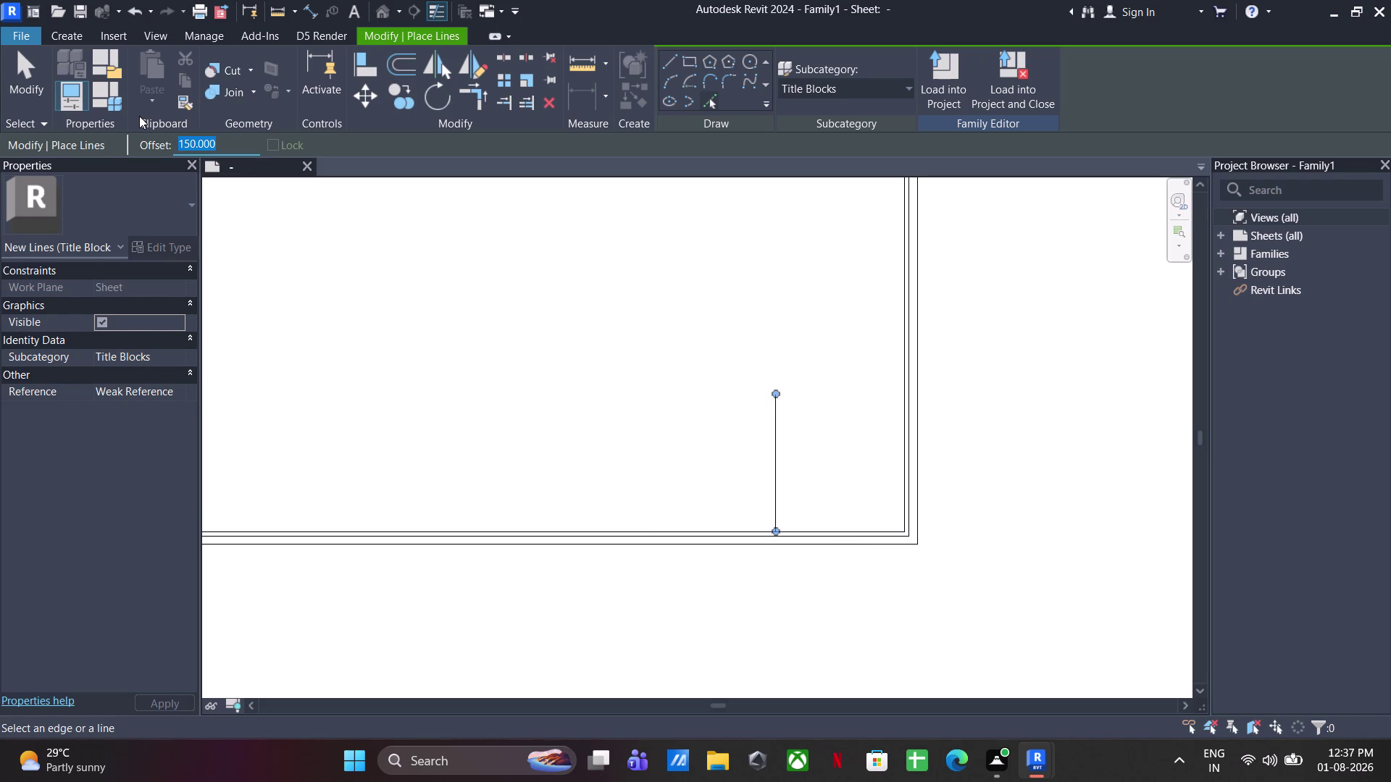
text(100)
key(Return)
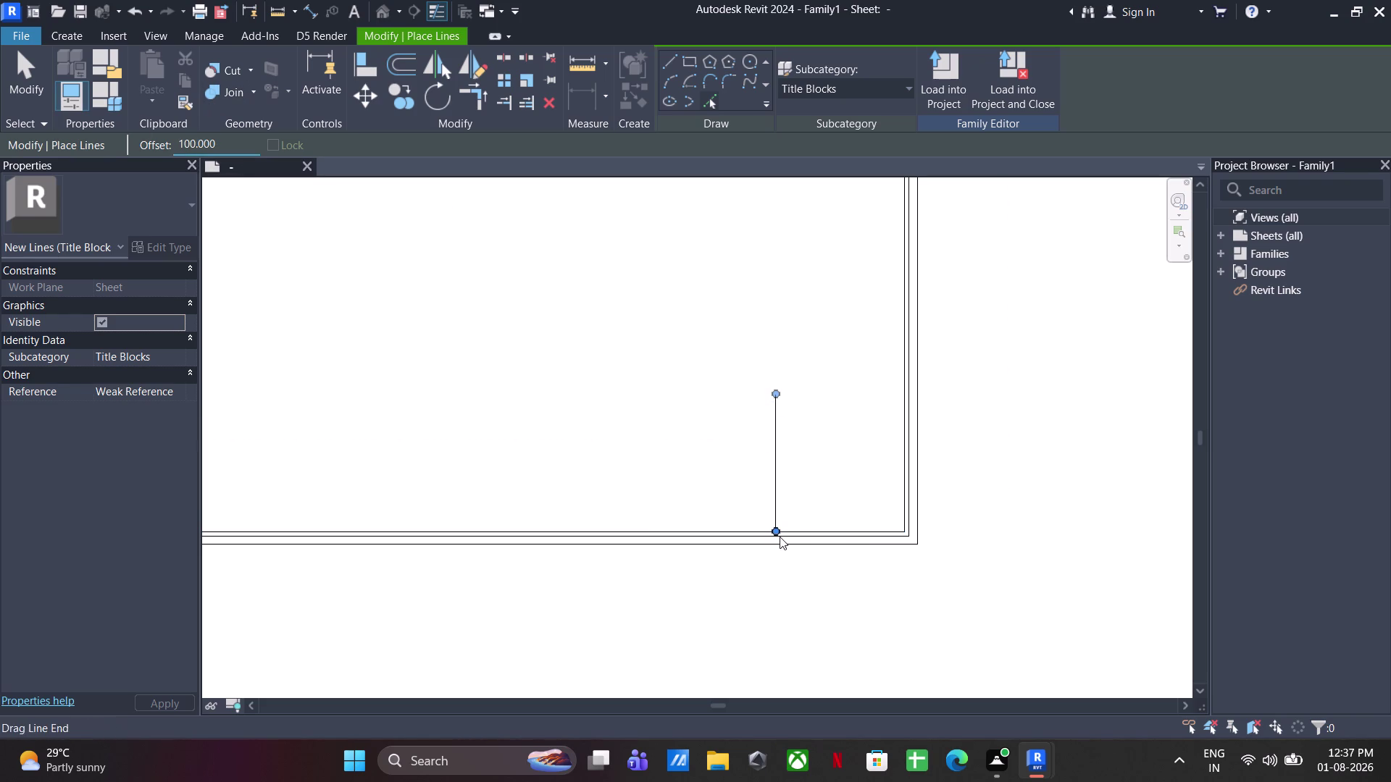
click(828, 528)
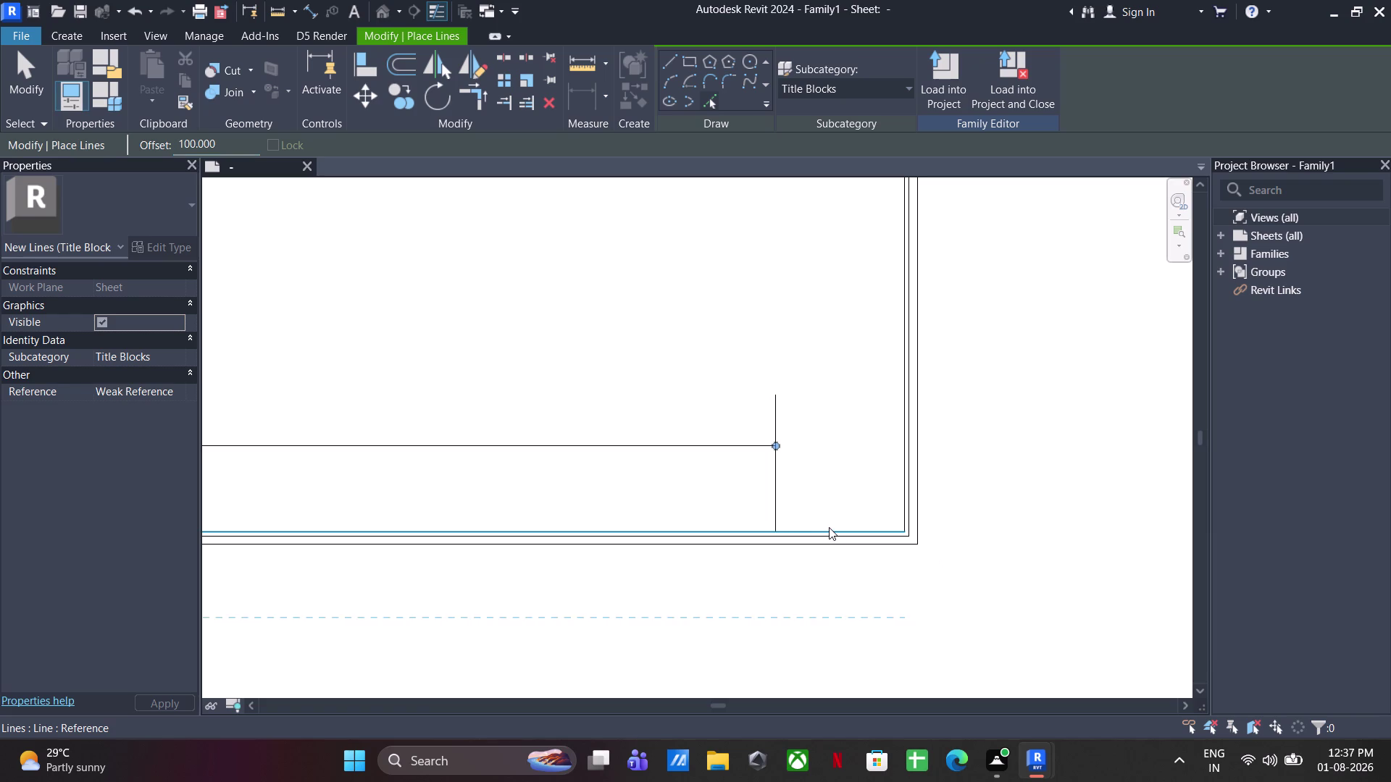
key(Escape)
key(Escape)
key(Escape)
key(Escape)
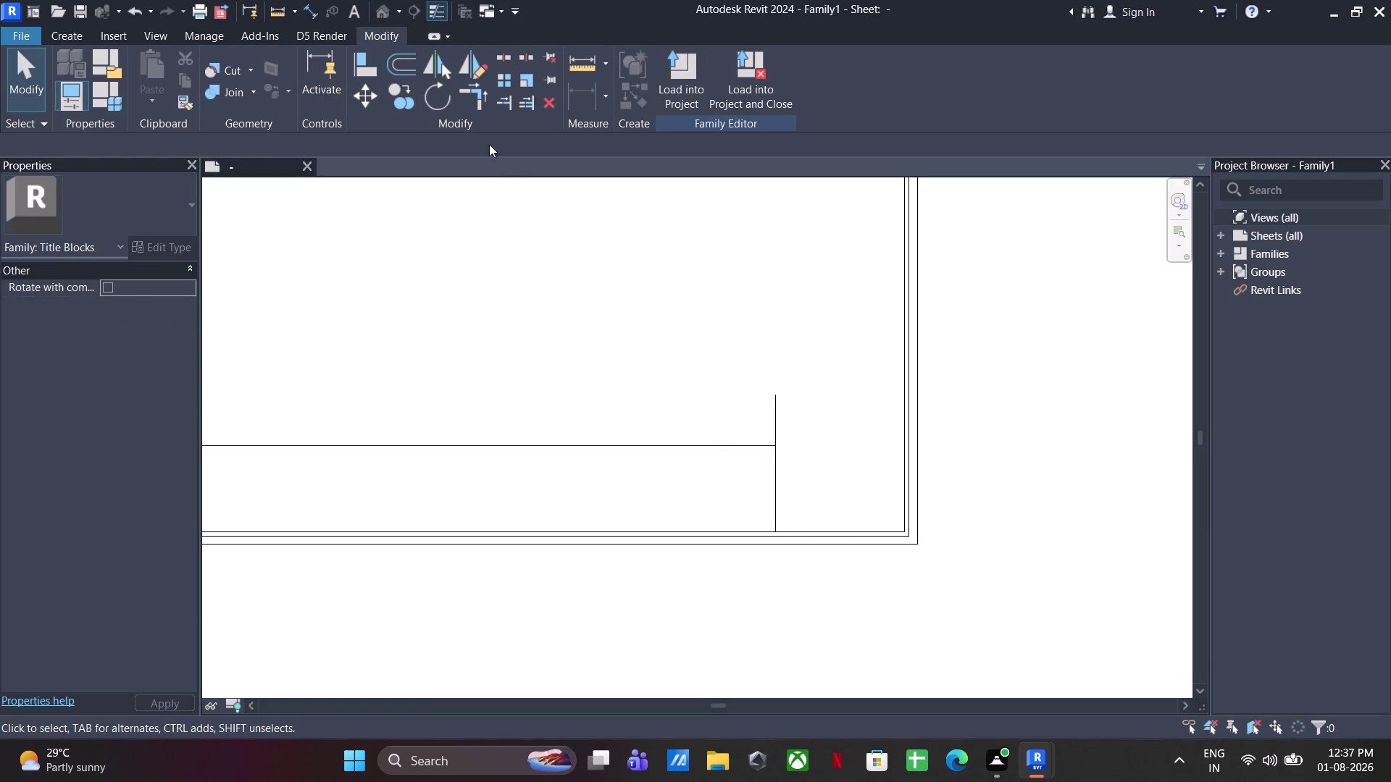
click(505, 105)
Trim and extend the panel lines to close the title panel's corner at the inner border.
click(897, 457)
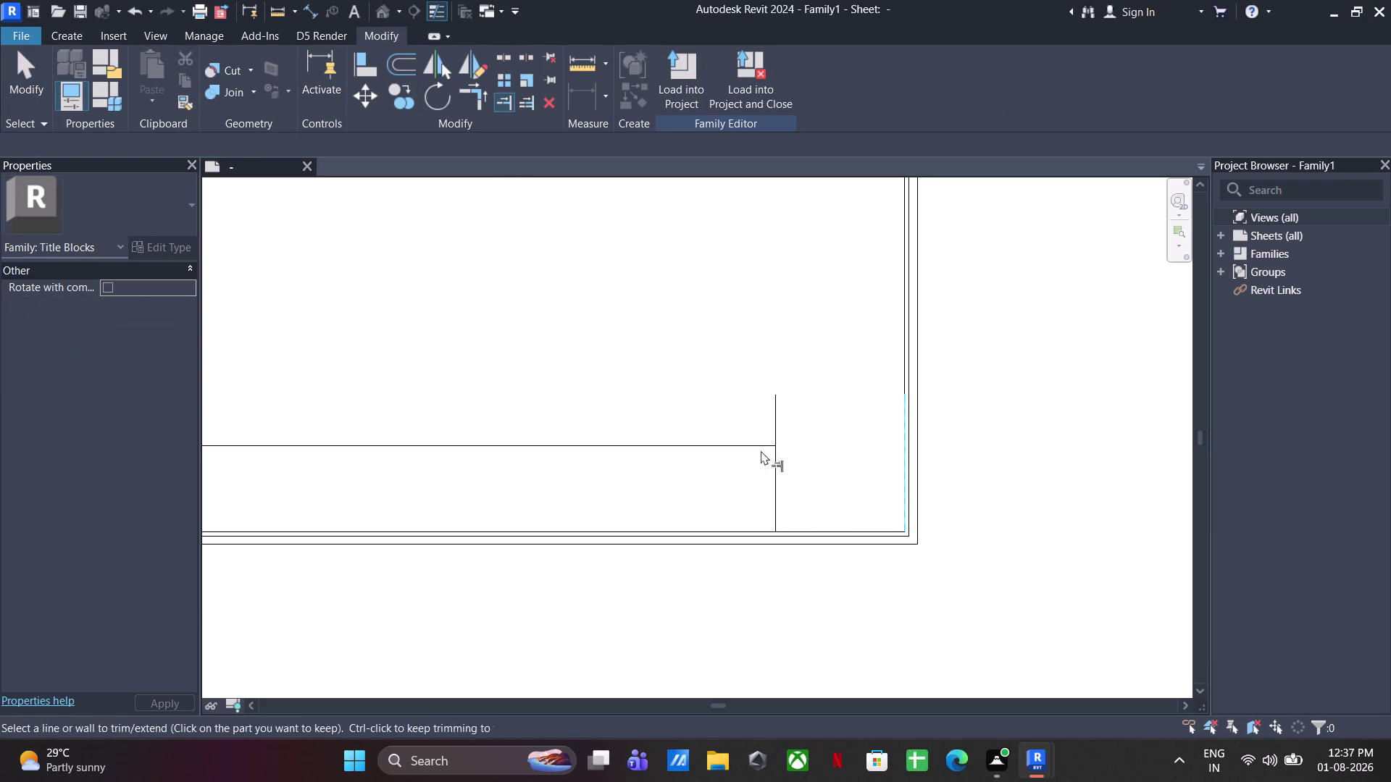
click(741, 453)
click(488, 92)
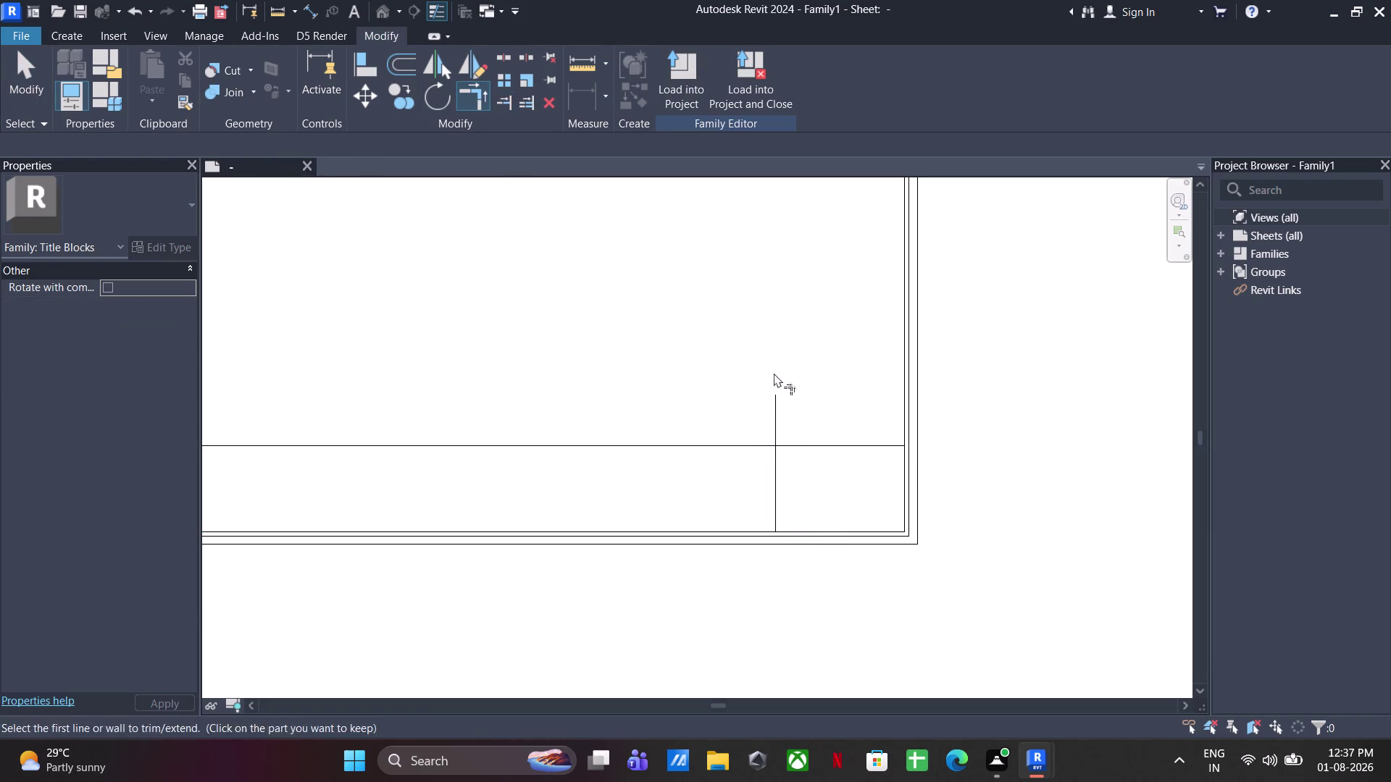
click(806, 452)
click(771, 497)
scroll(up, 3)
key(Escape)
key(Escape)
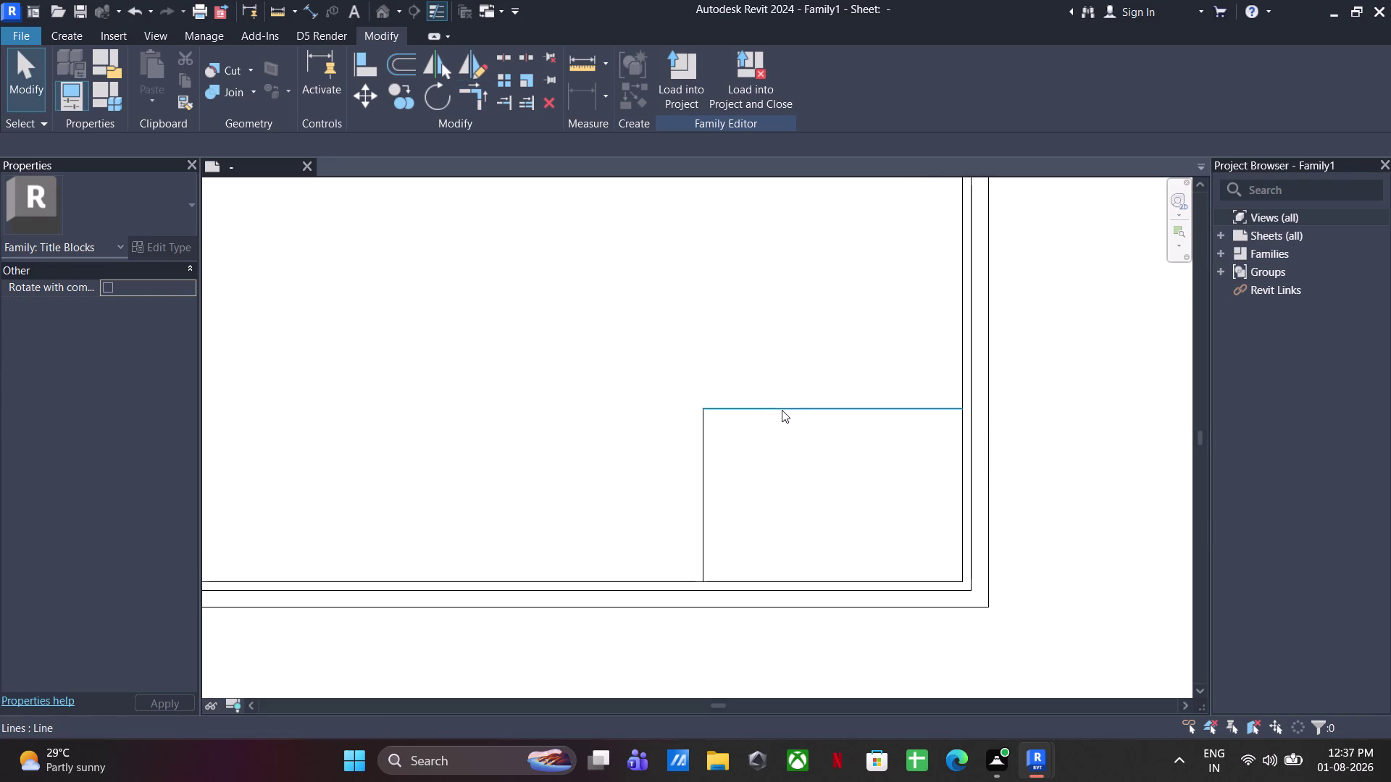
Array the panel's top line with Number 4 down to the bottom border.
click(781, 410)
click(399, 99)
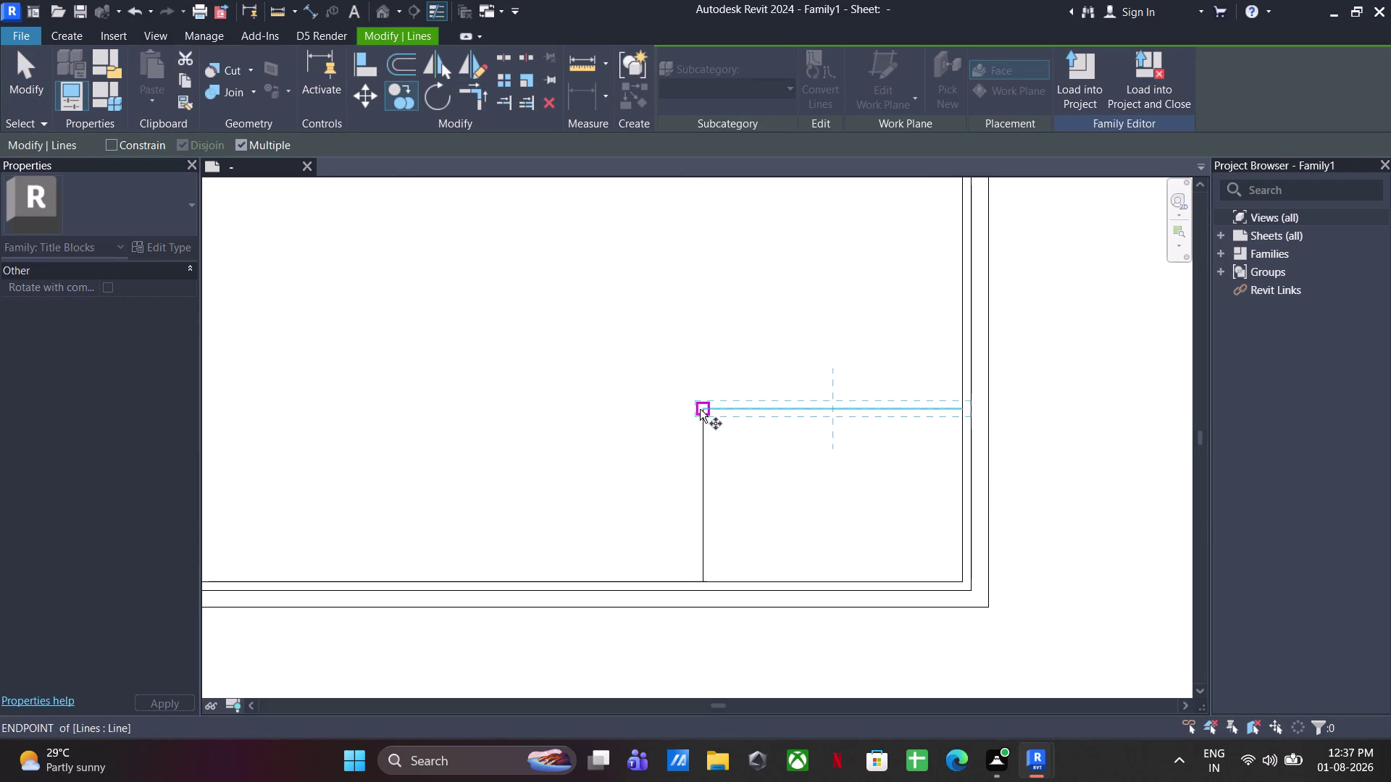
key(Escape)
click(495, 76)
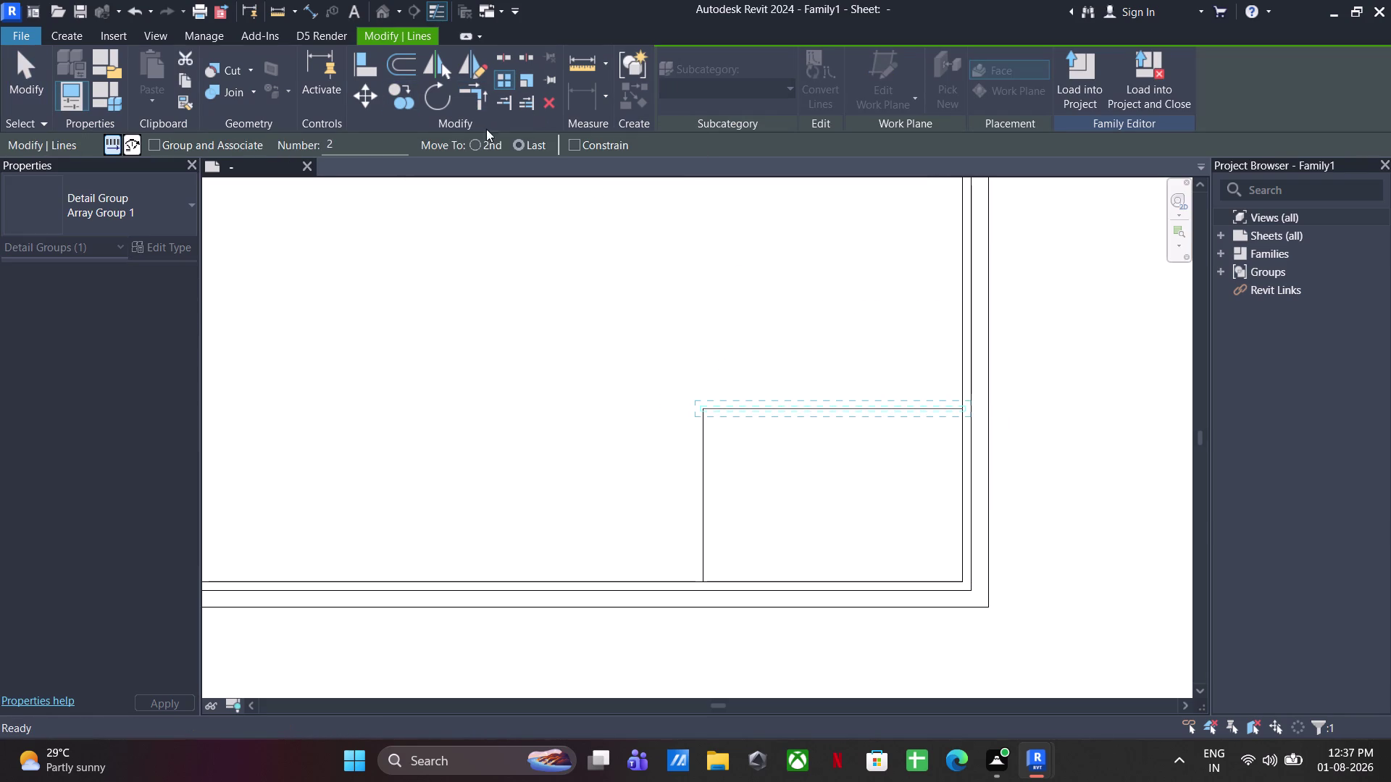
drag(384, 139, 258, 142)
key(4)
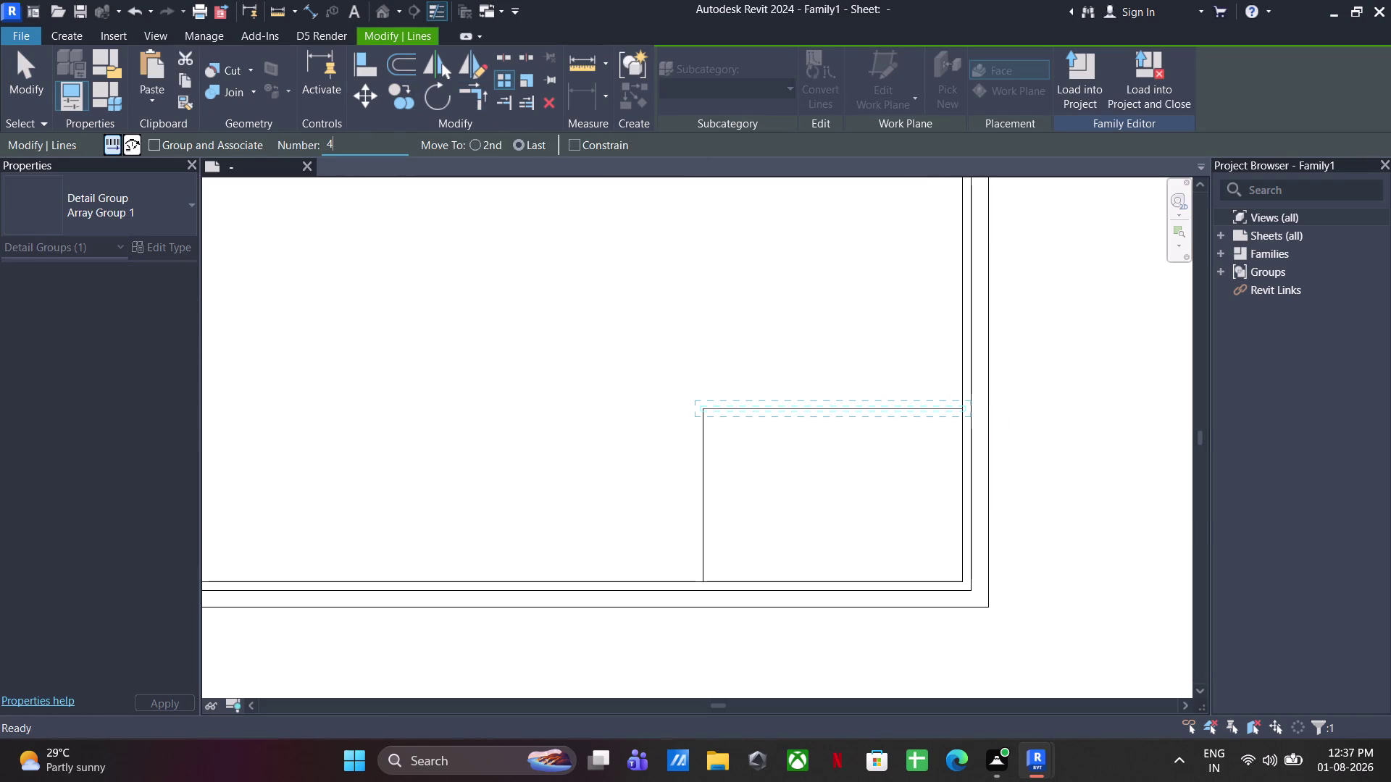
key(Return)
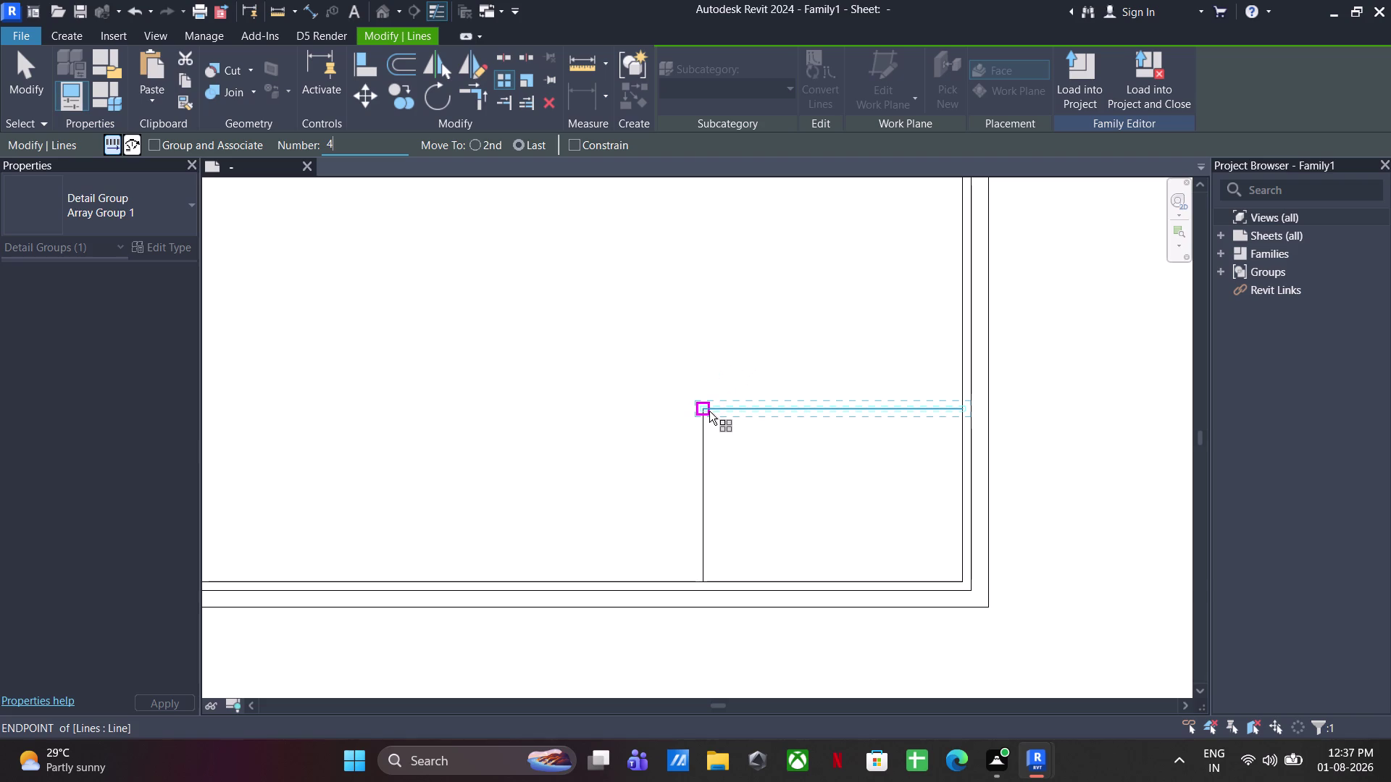
click(709, 411)
click(701, 589)
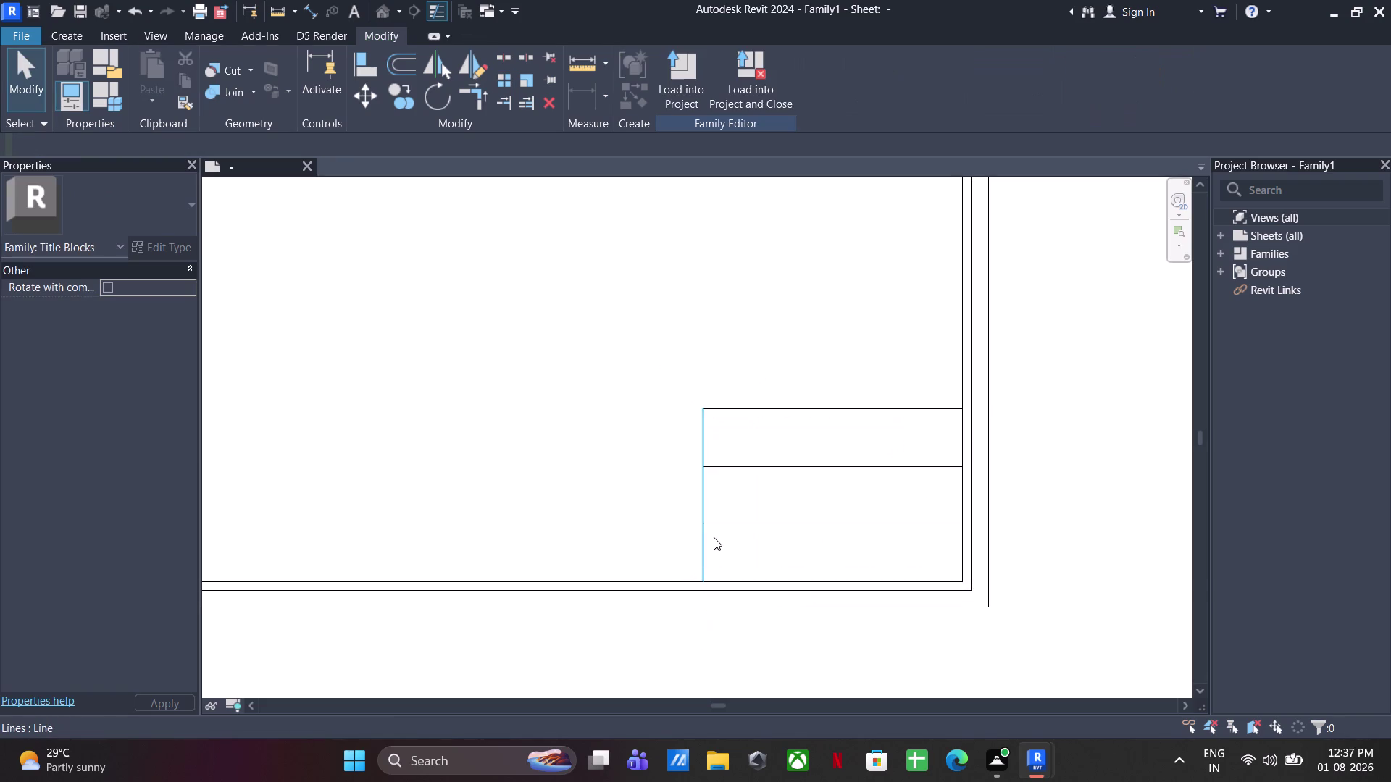
key(Escape)
key(Escape)
Copy the left vertical panel line 75 to the right as the column divider.
click(696, 547)
click(398, 86)
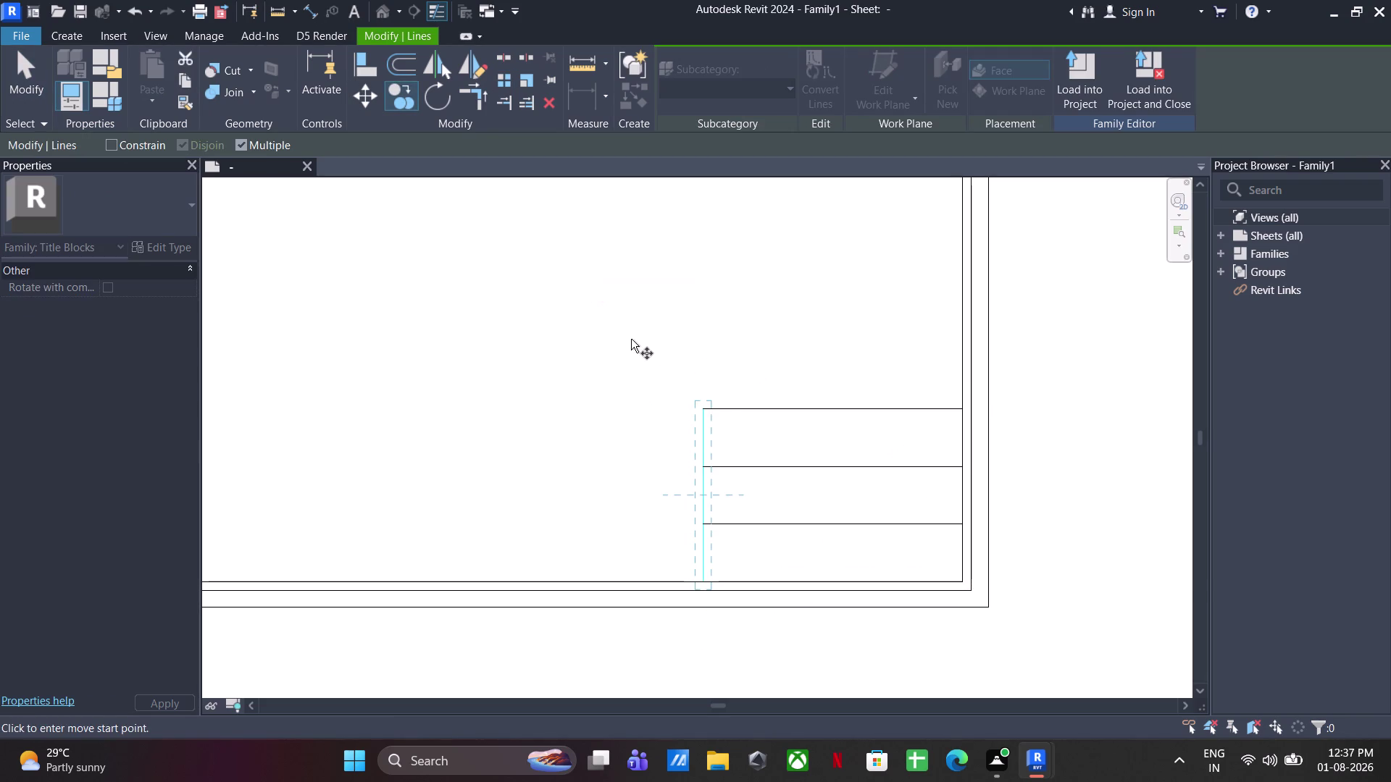
click(704, 411)
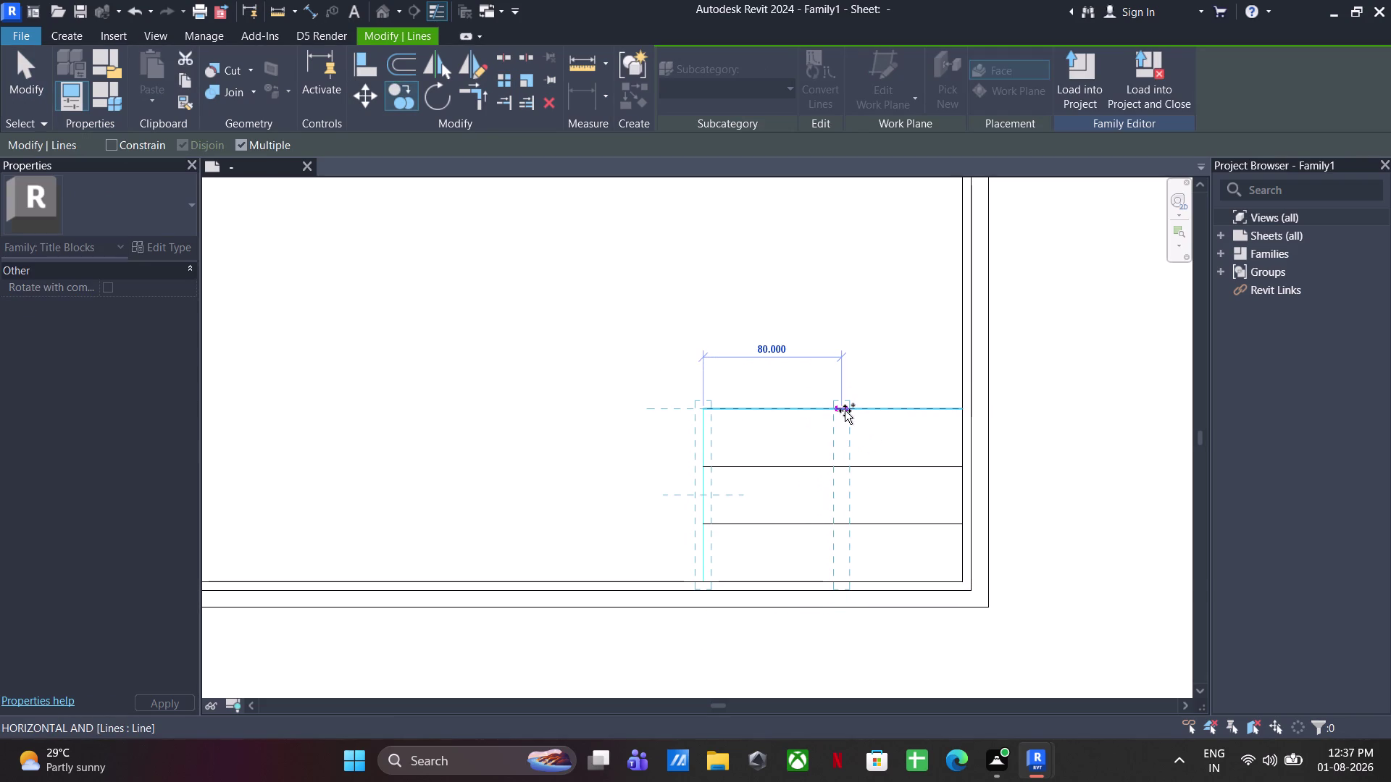
click(825, 401)
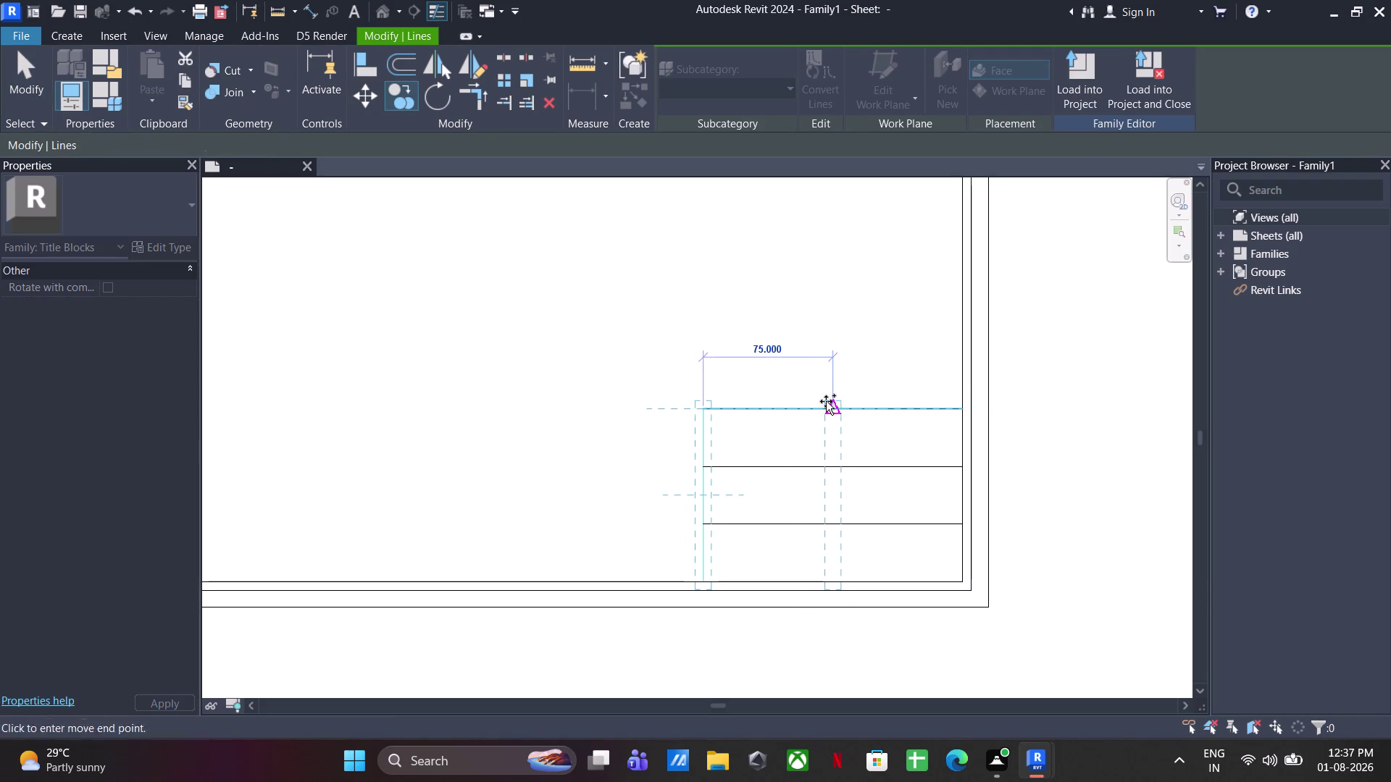
key(Escape)
key(Escape)
scroll(up, 3)
key(Escape)
middle_drag(804, 472, 759, 470)
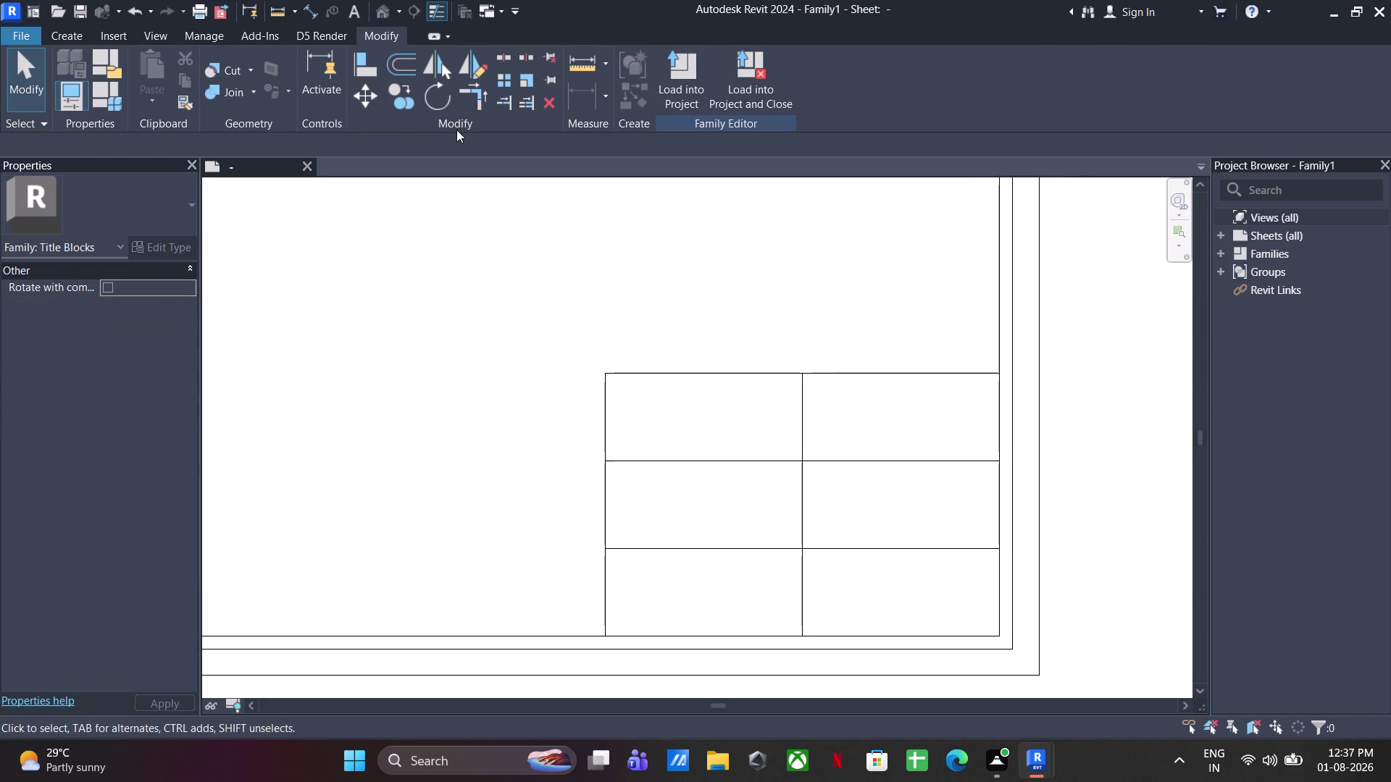
click(68, 35)
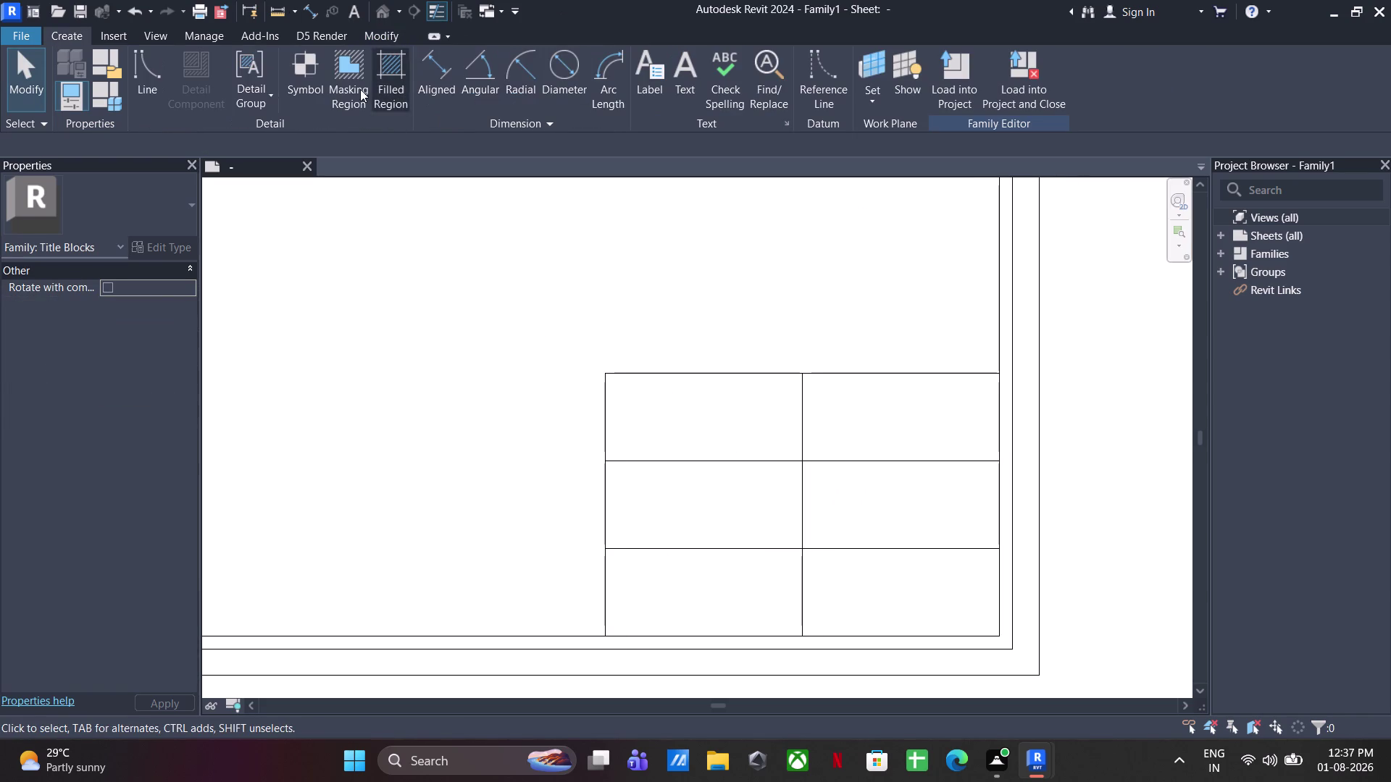
Place the text 'Name:' in the top-left cell of the title panel.
click(682, 73)
click(631, 422)
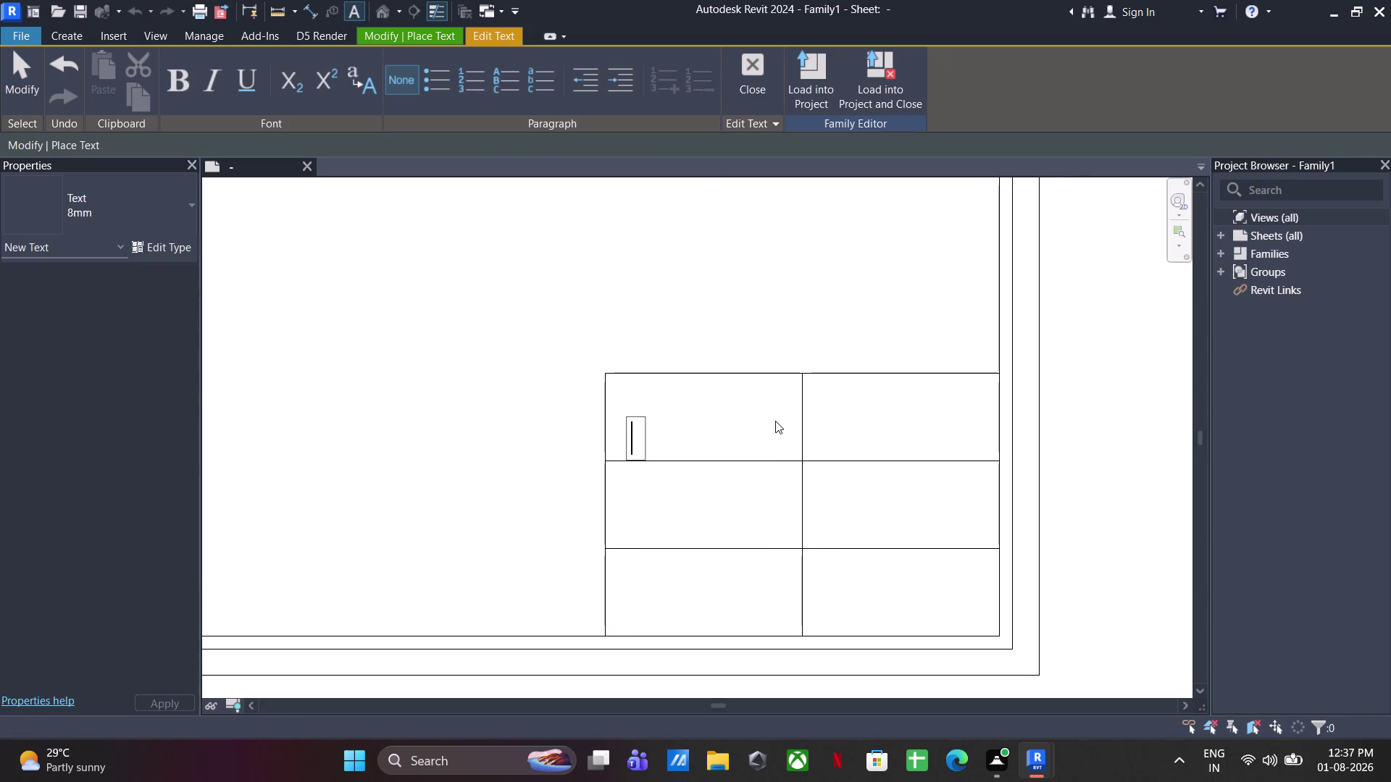
text(name)
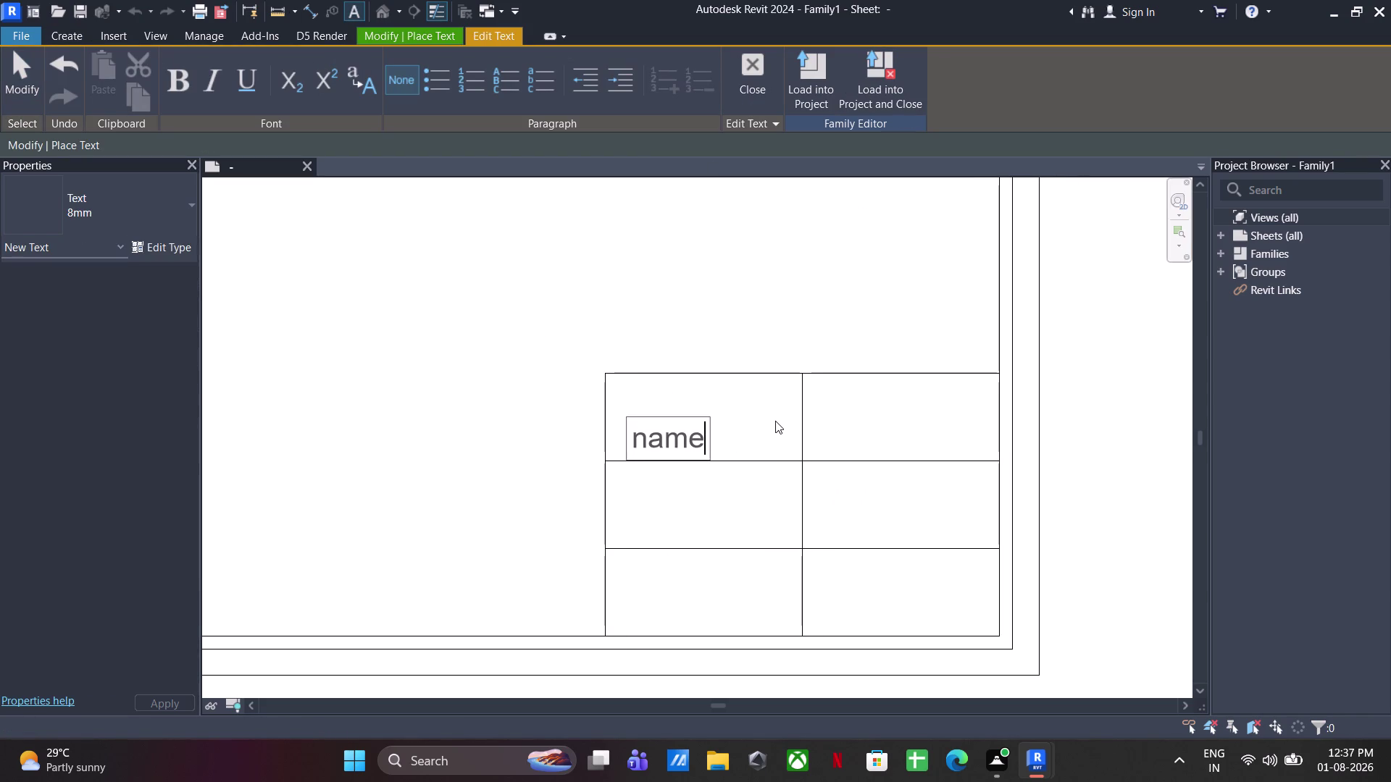
key(BackSpace)
key(BackSpace)
key(BackSpace)
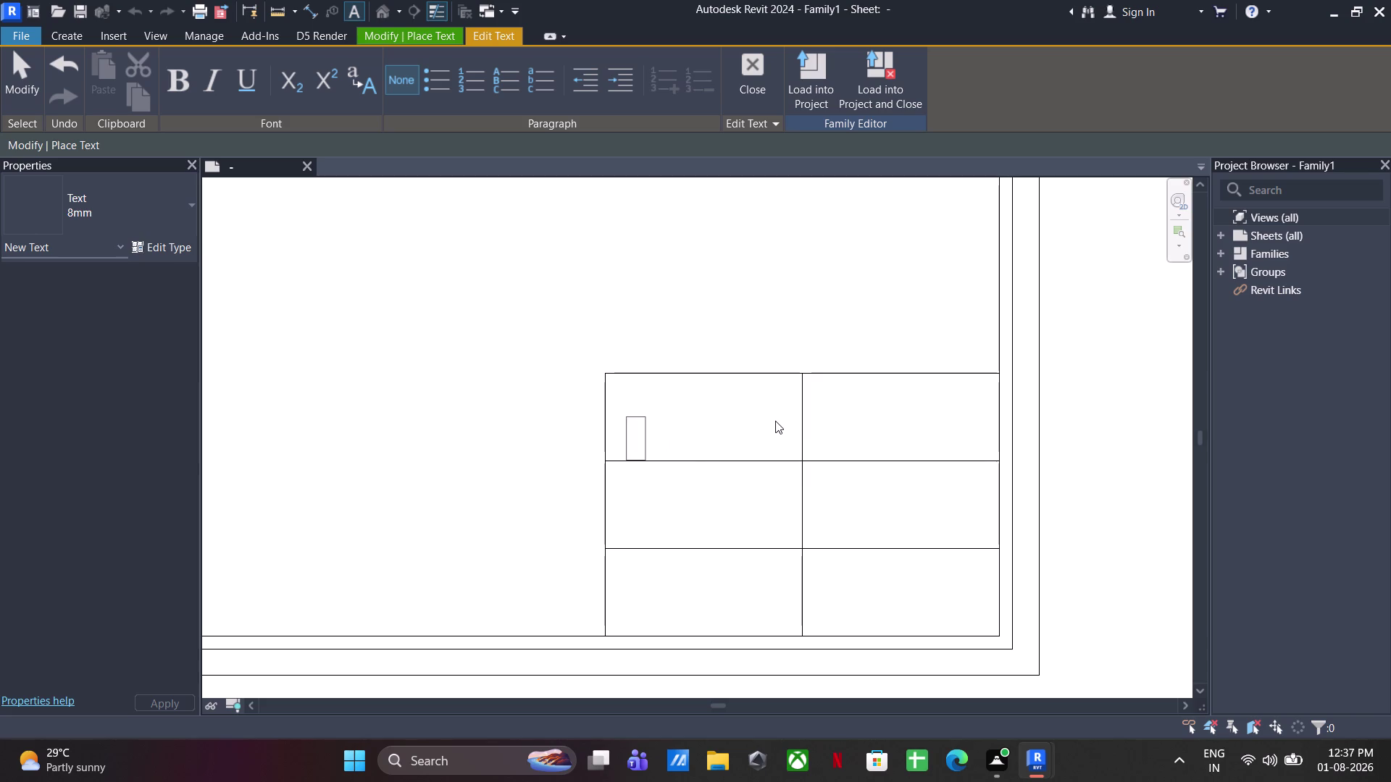
text(name)
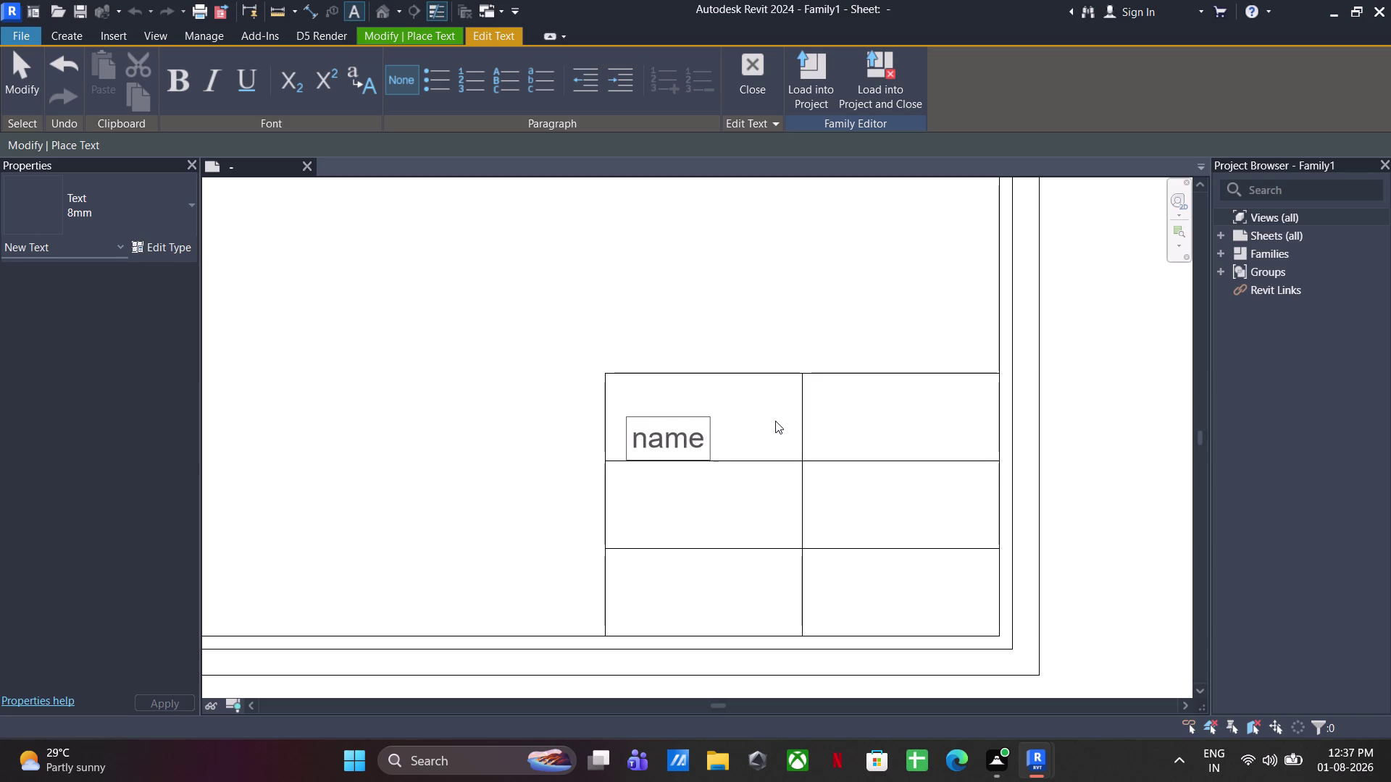
key(BackSpace)
key(BackSpace)
key(BackSpace)
key(BackSpace)
key(BackSpace)
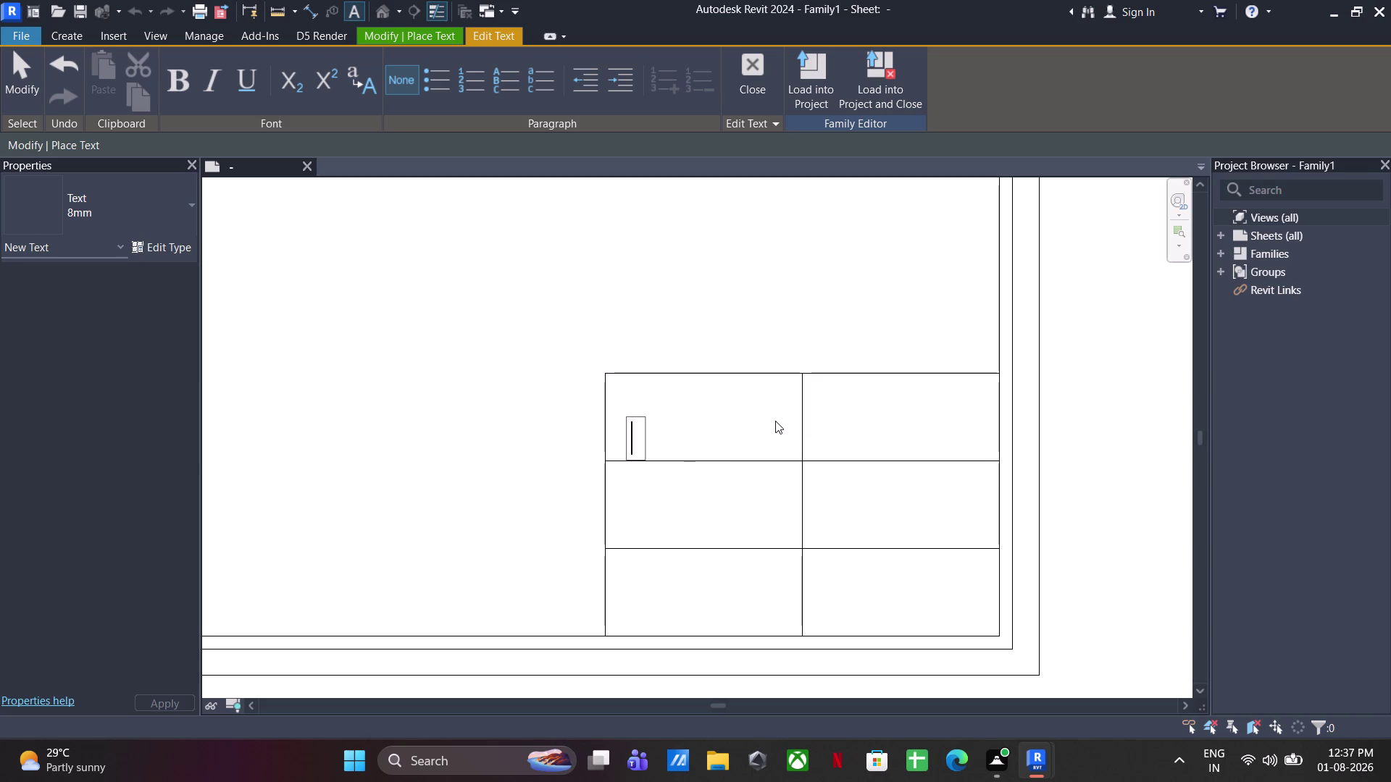
key(n)
text(amew)
key(BackSpace)
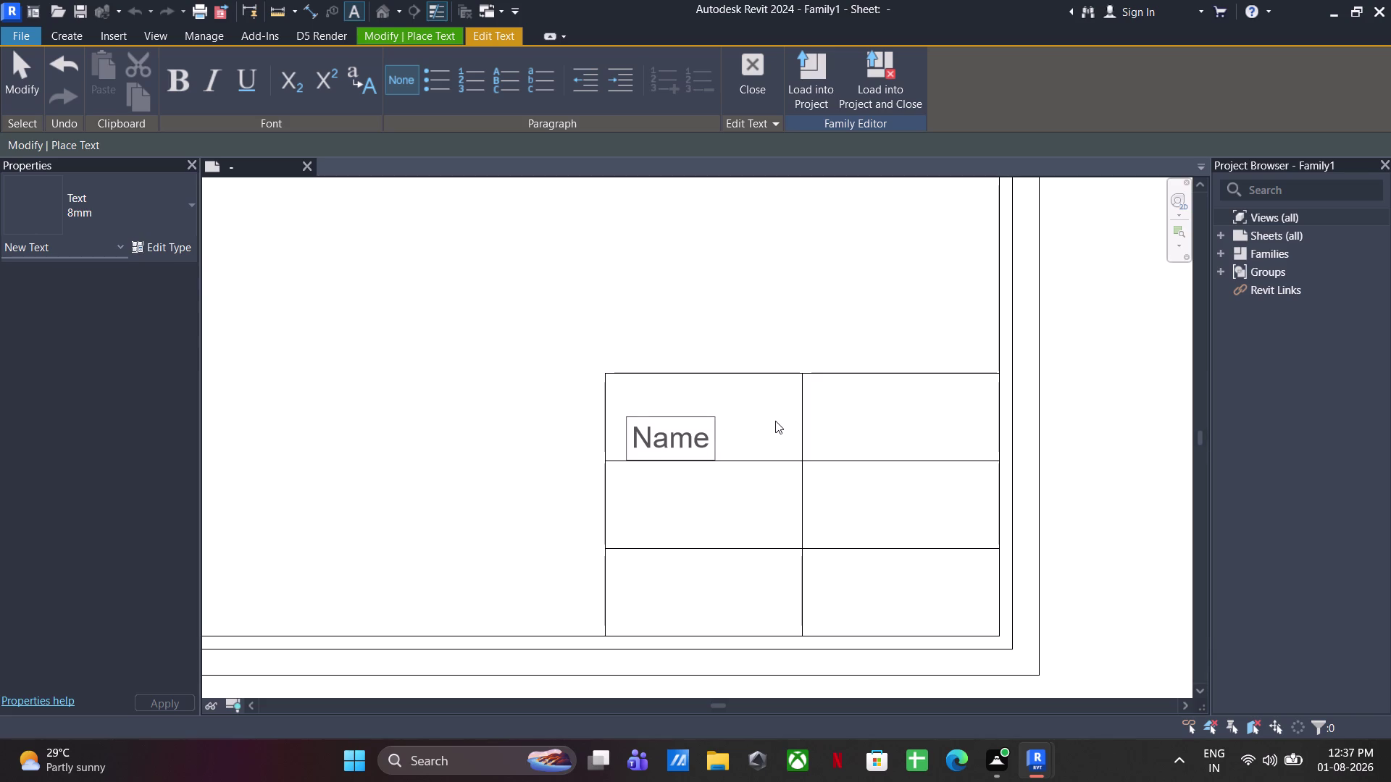
key(shift+colon)
click(842, 418)
Move the Name: text up within its cell and clear the active command.
drag(626, 418, 623, 405)
drag(621, 405, 628, 389)
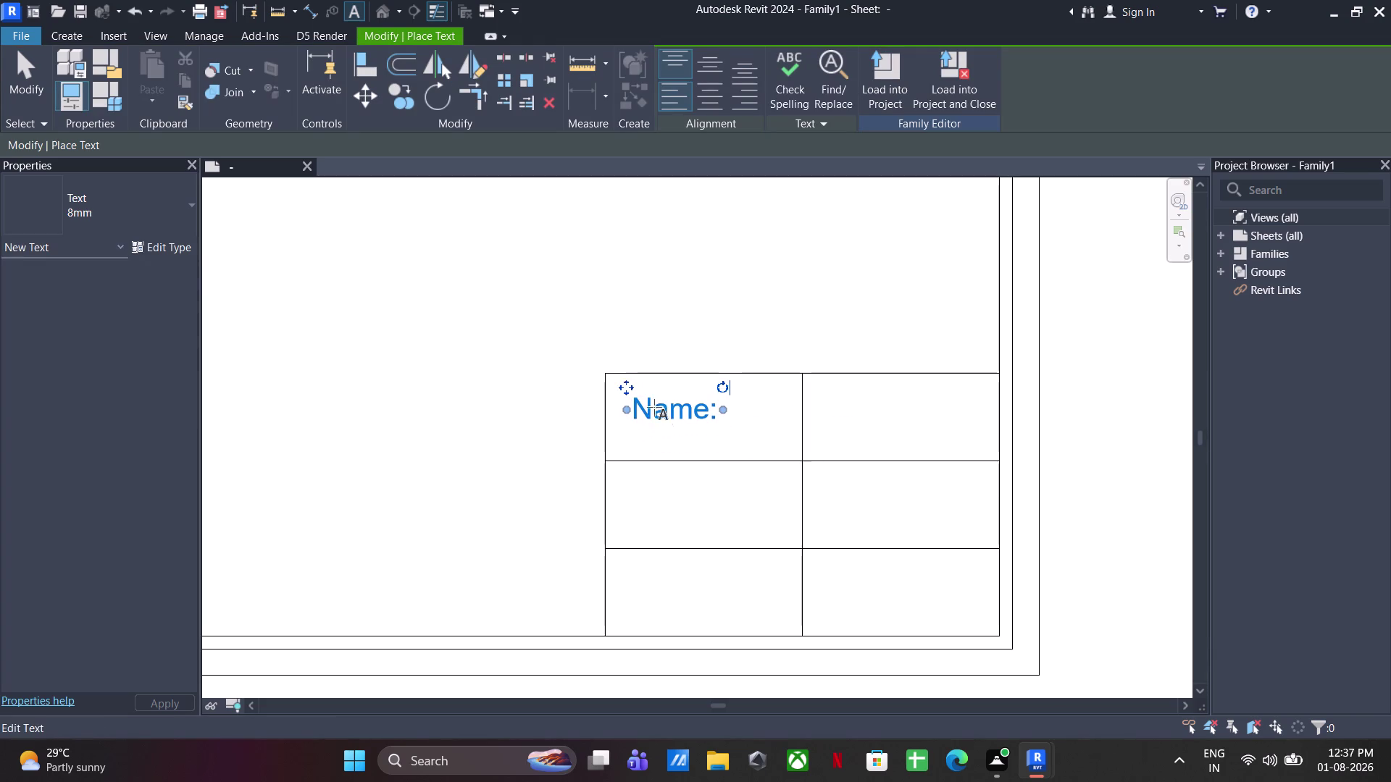
key(Escape)
key(Escape)
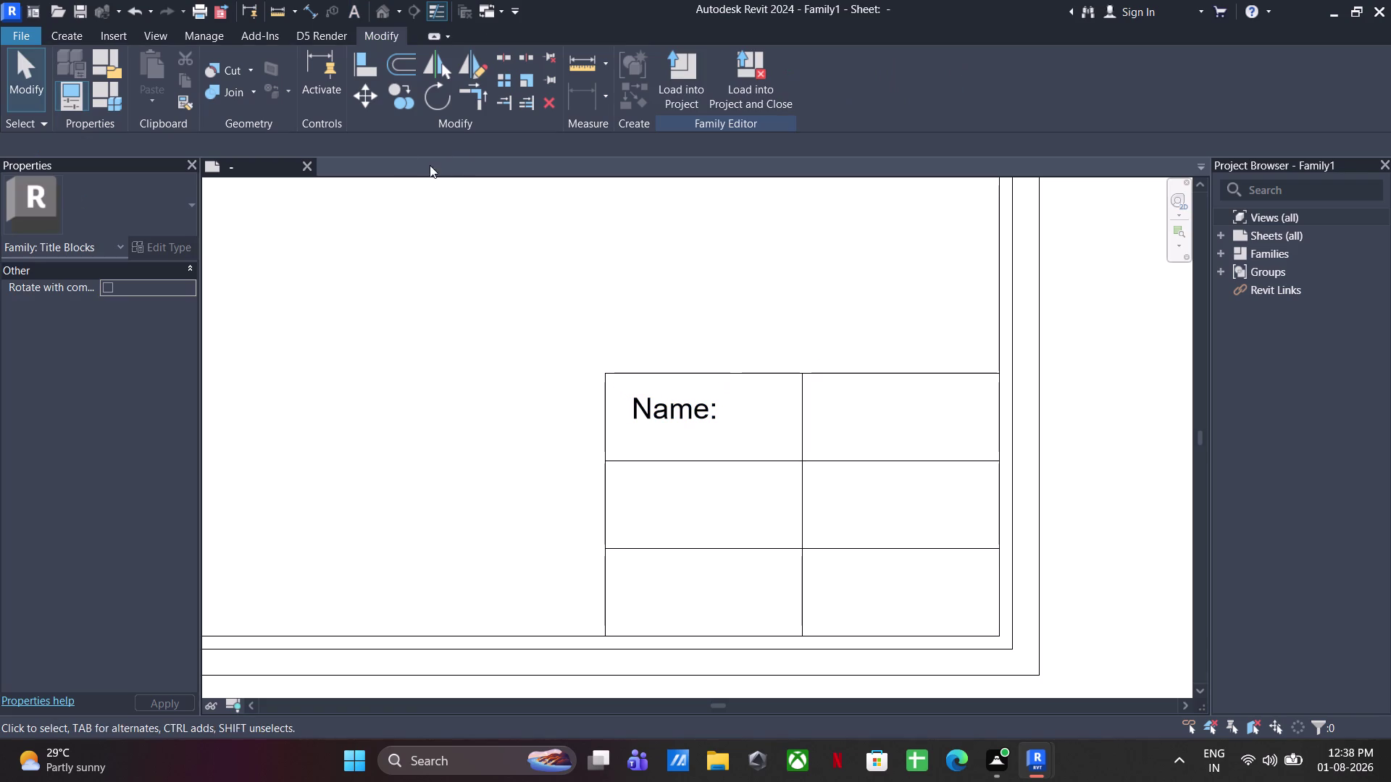
key(Escape)
key(Escape)
key(Escape)
key(Escape)
key(Escape)
click(84, 34)
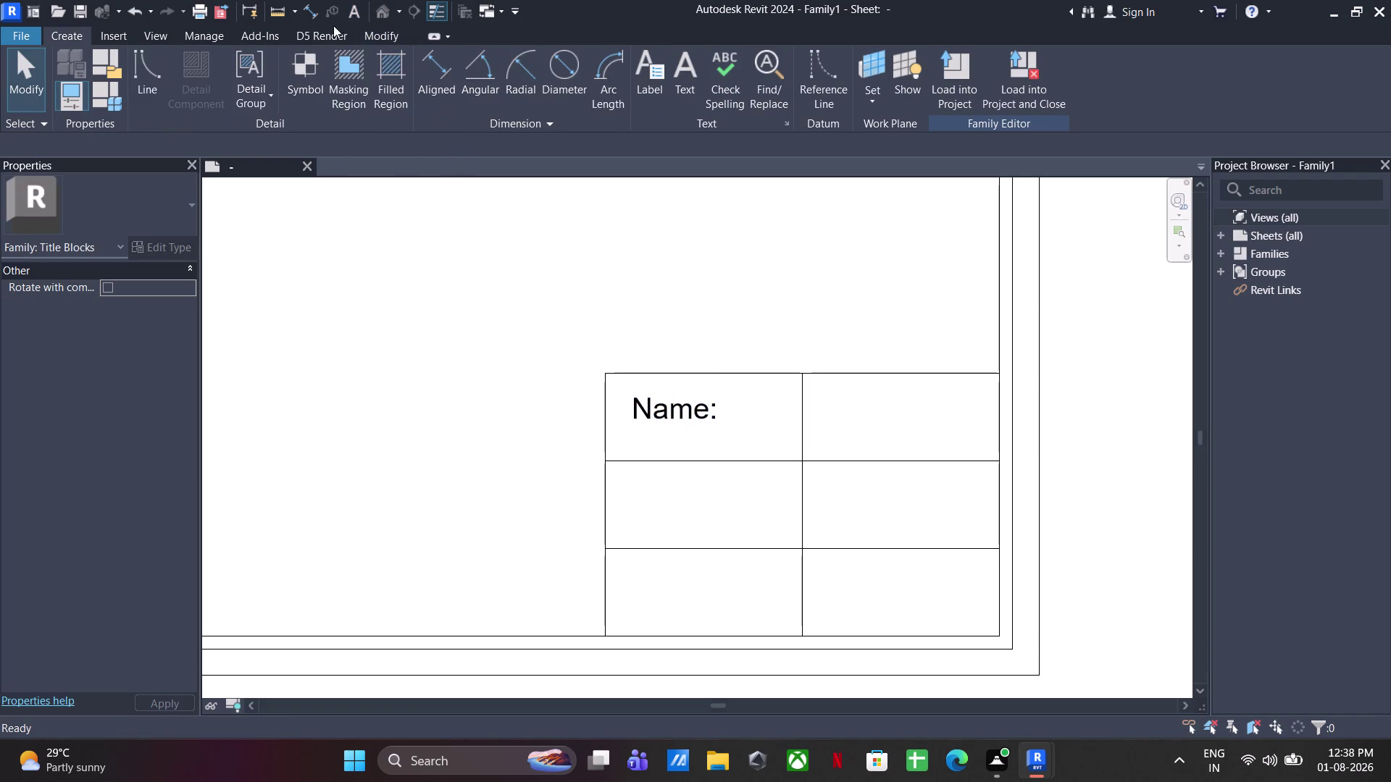
Place a label using the Client Name parameter in the top-right cell.
click(631, 79)
click(648, 81)
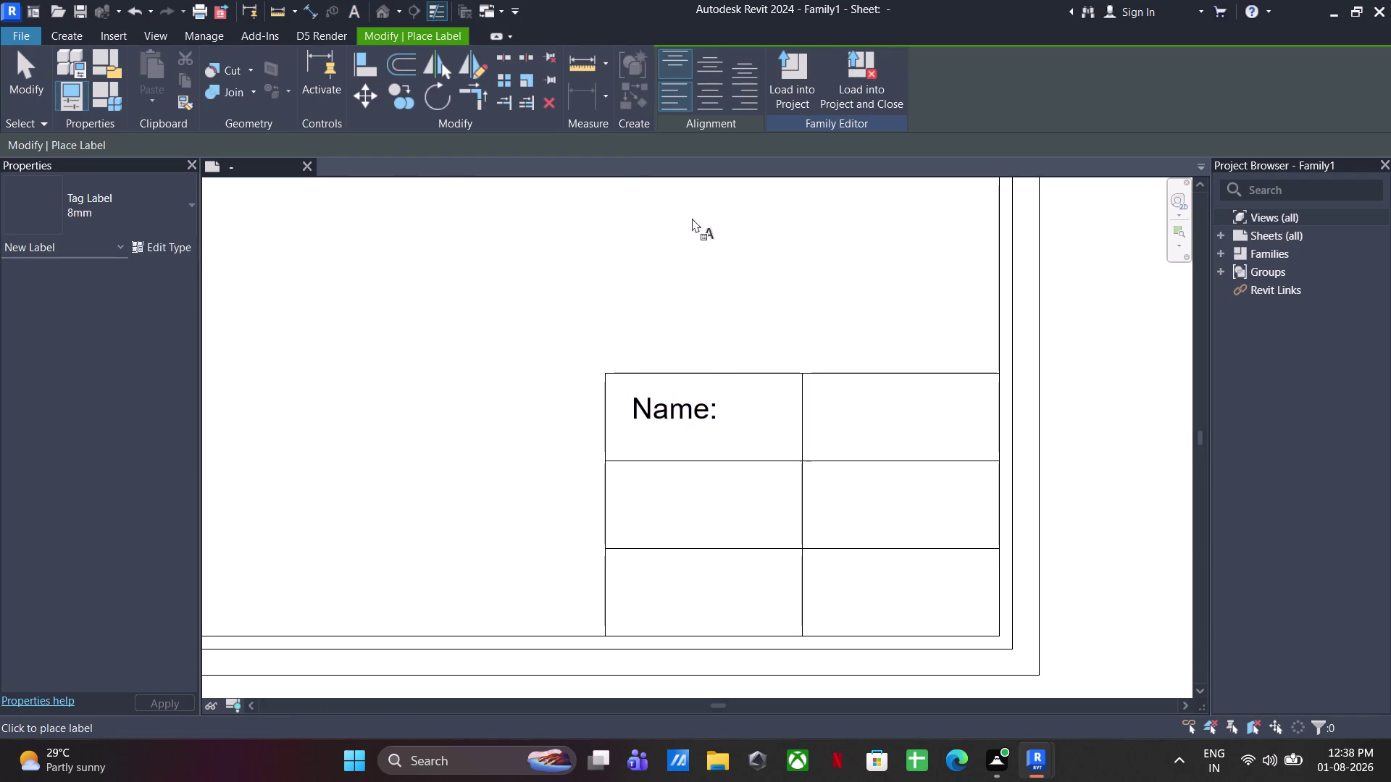
click(813, 409)
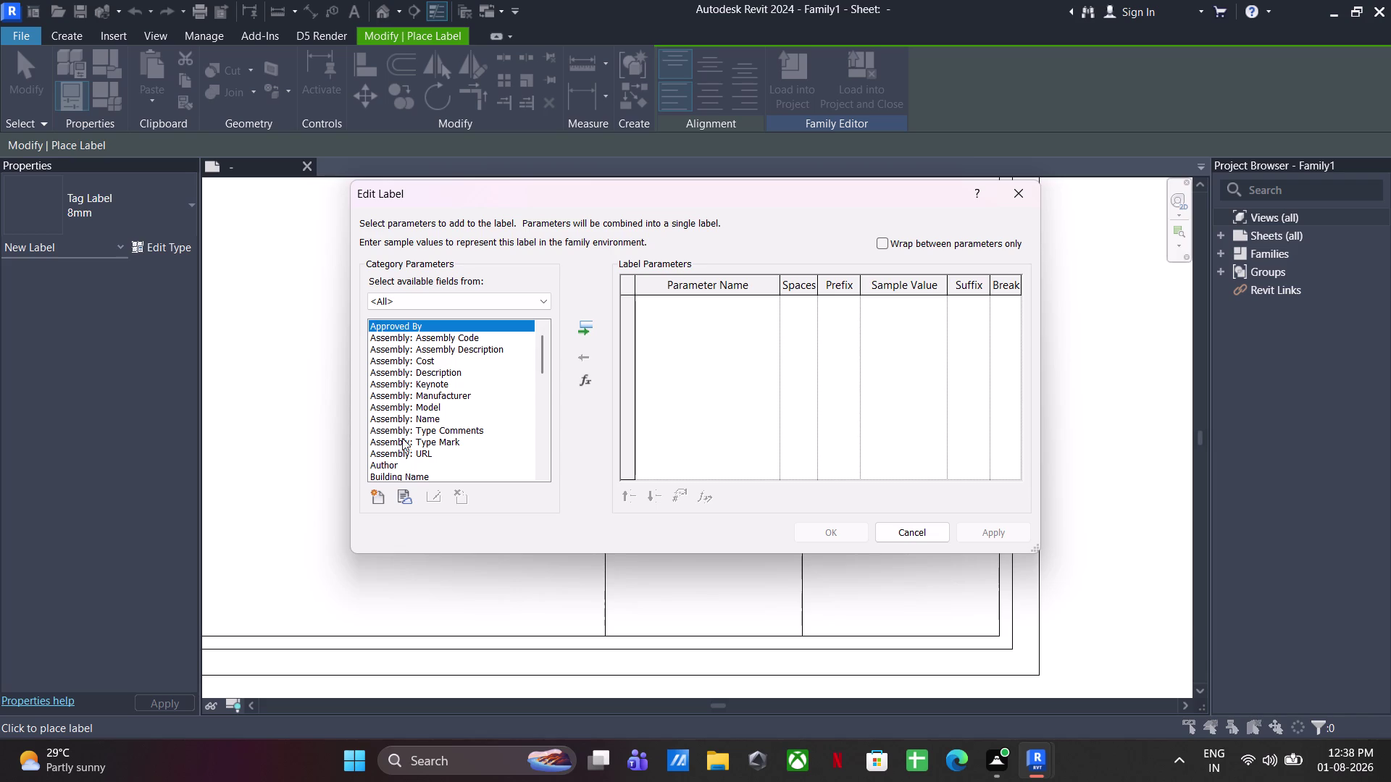
scroll(down, 3)
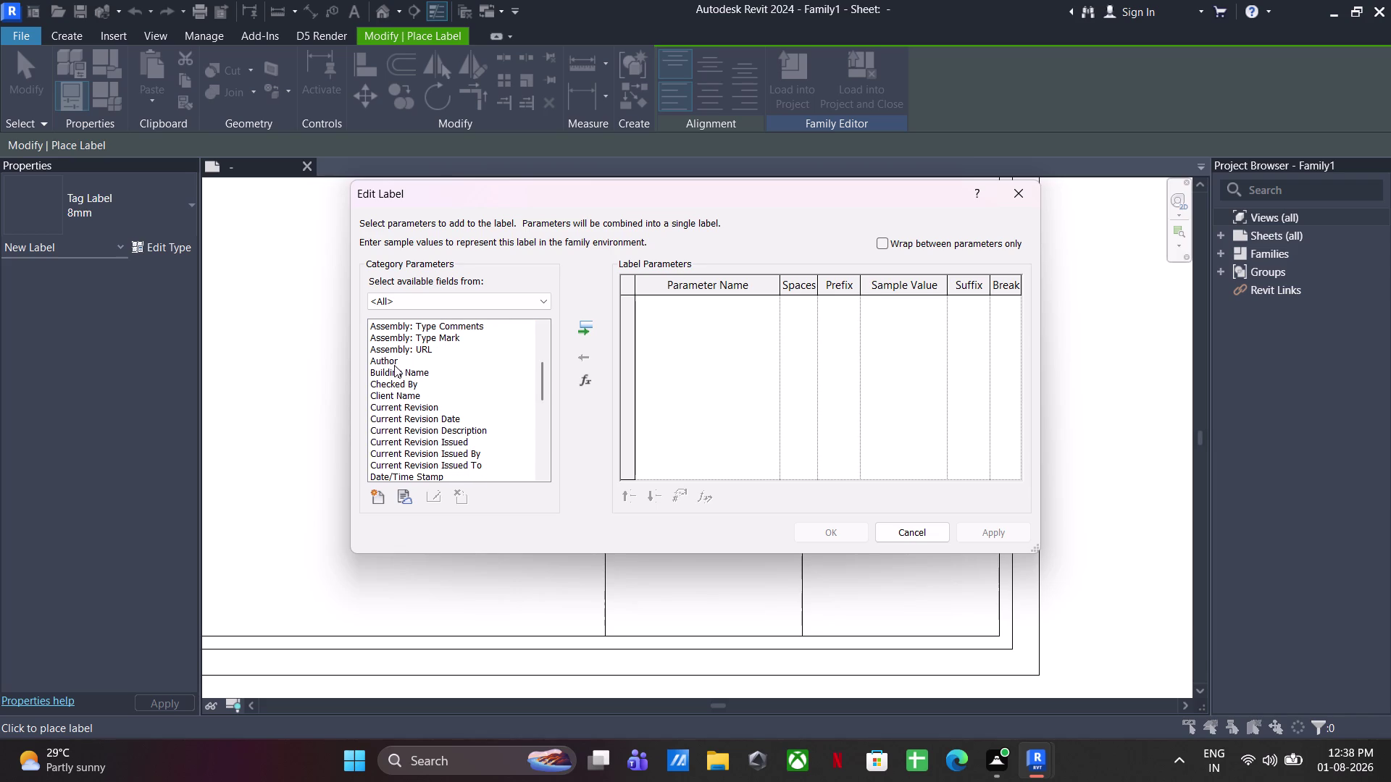
click(381, 355)
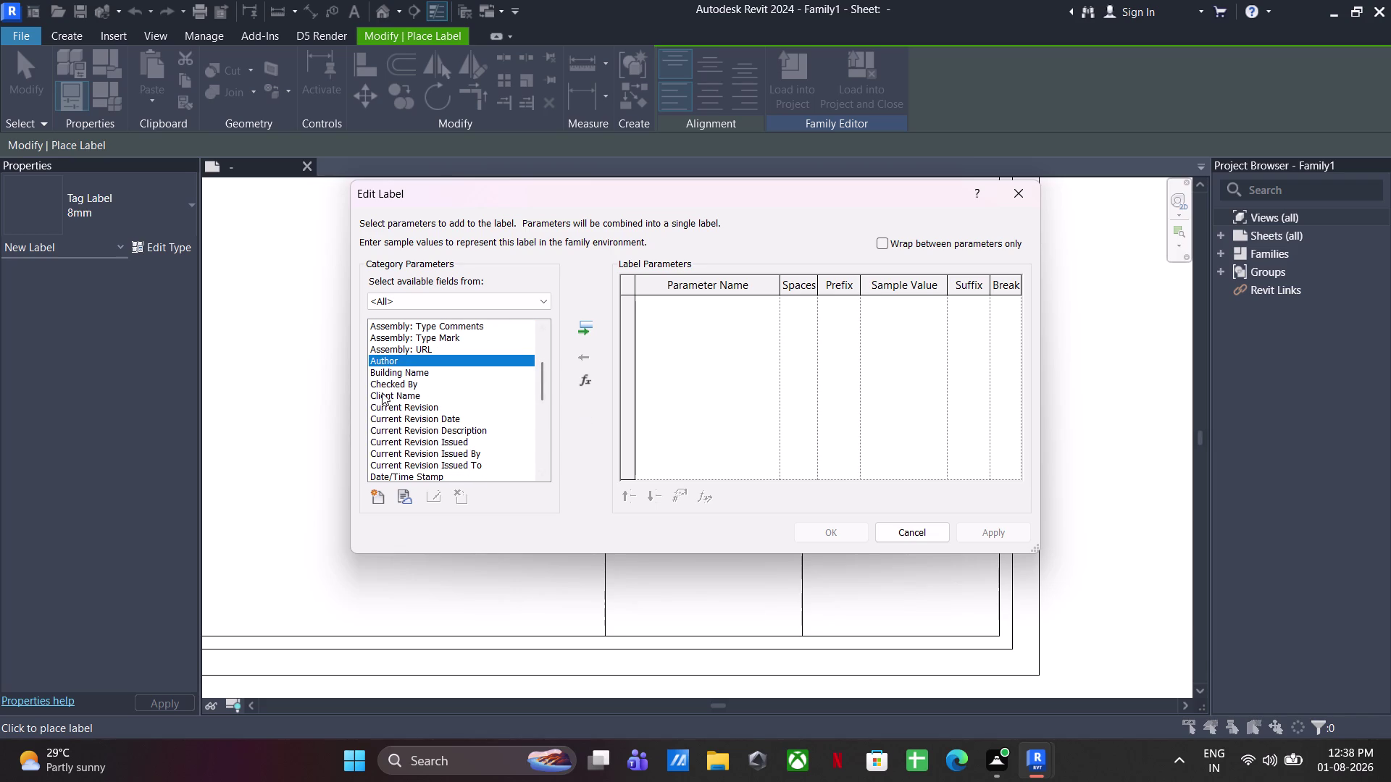
click(381, 393)
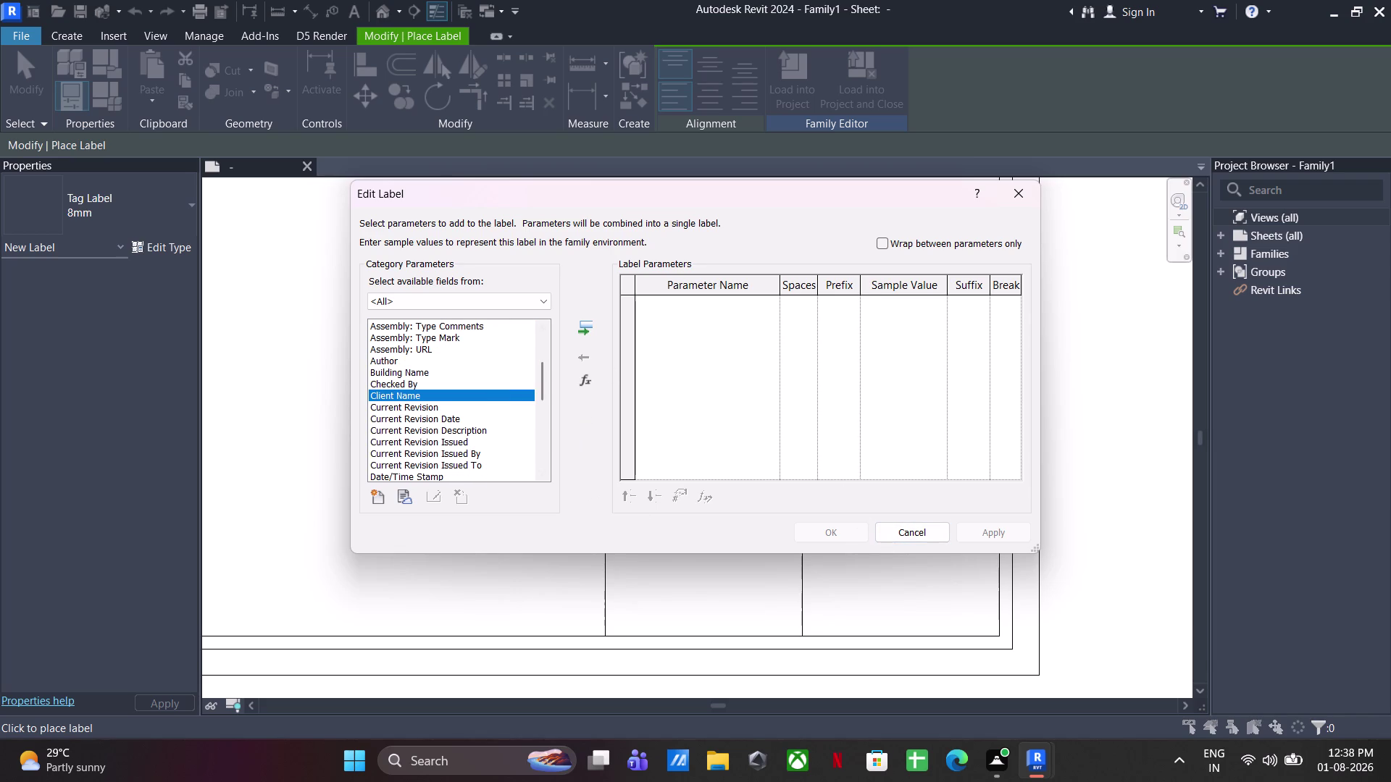
click(586, 329)
click(834, 528)
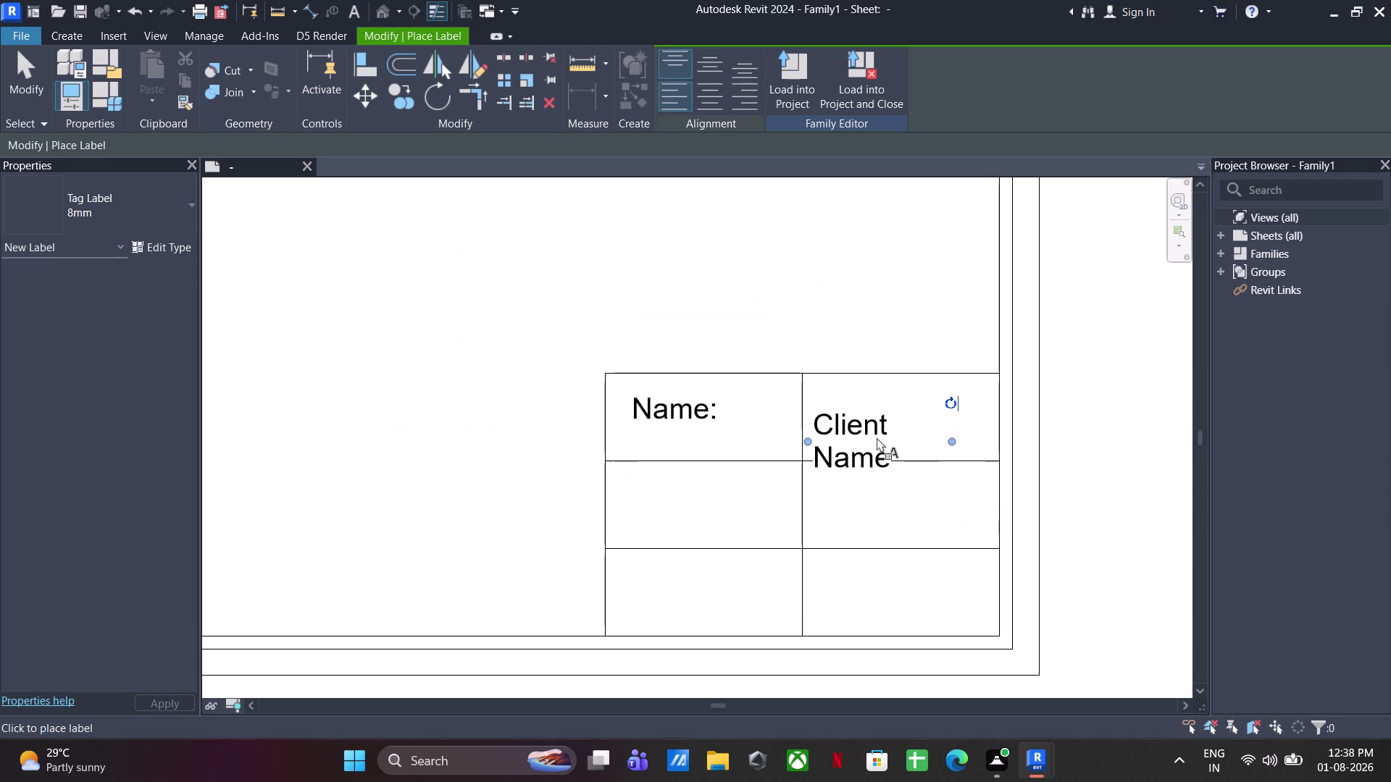
key(Escape)
key(Escape)
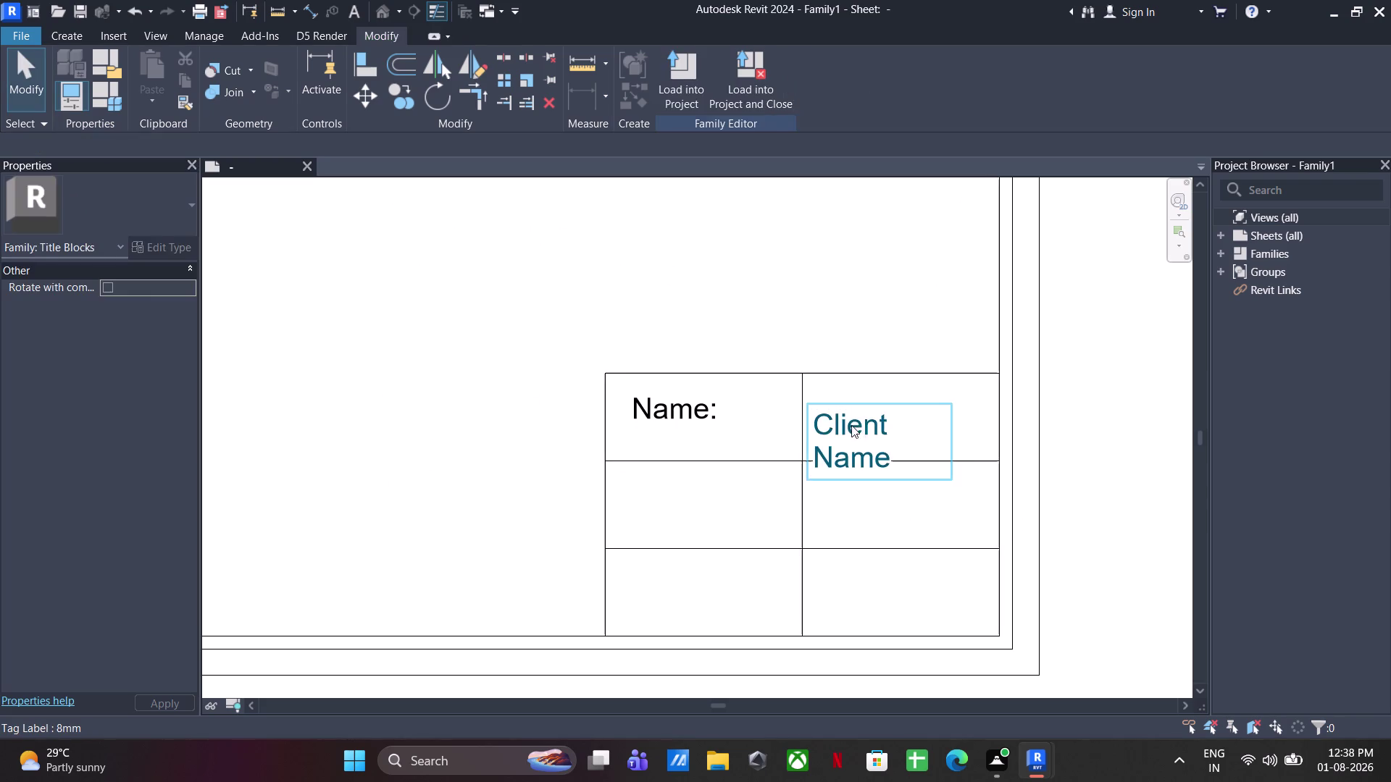
Move the Client Name label up so it sits within the top-right cell.
click(851, 425)
drag(851, 424, 846, 402)
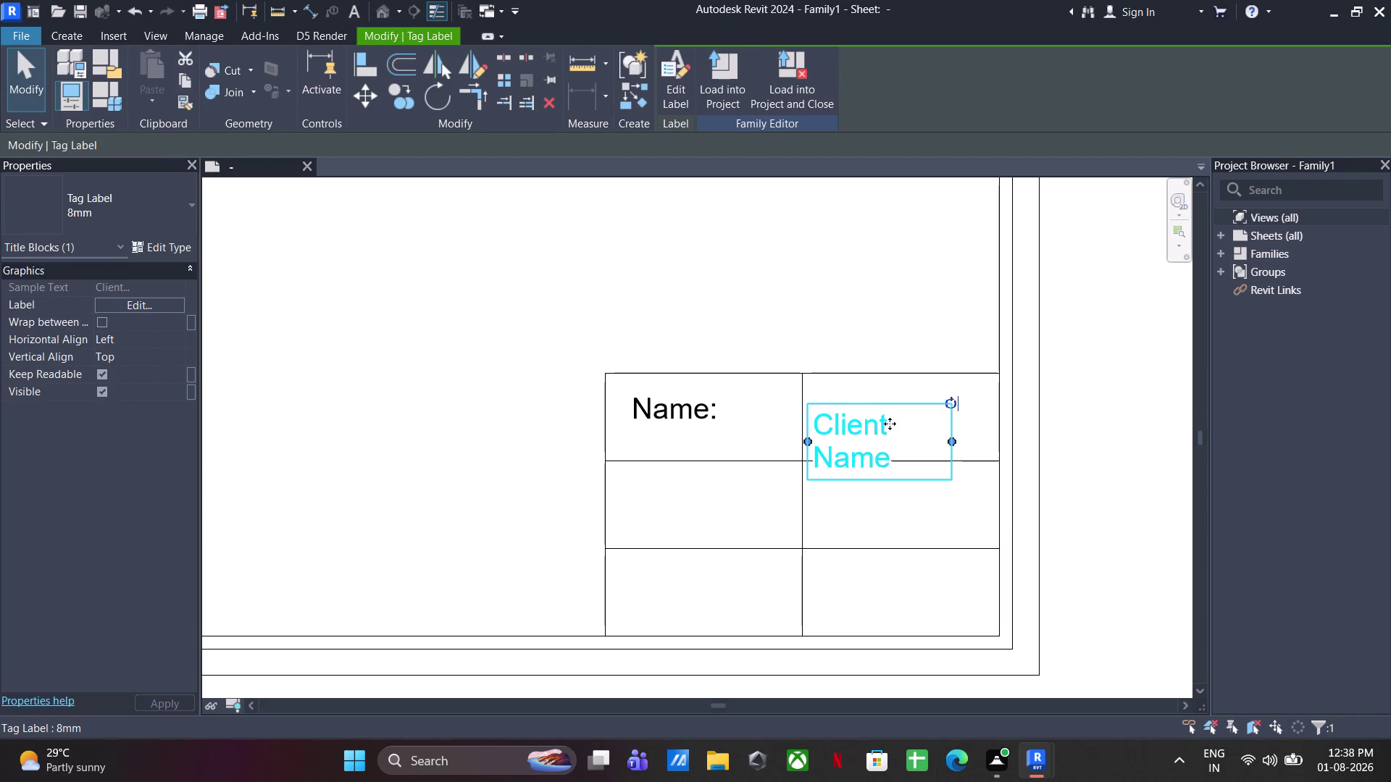
drag(807, 440, 806, 420)
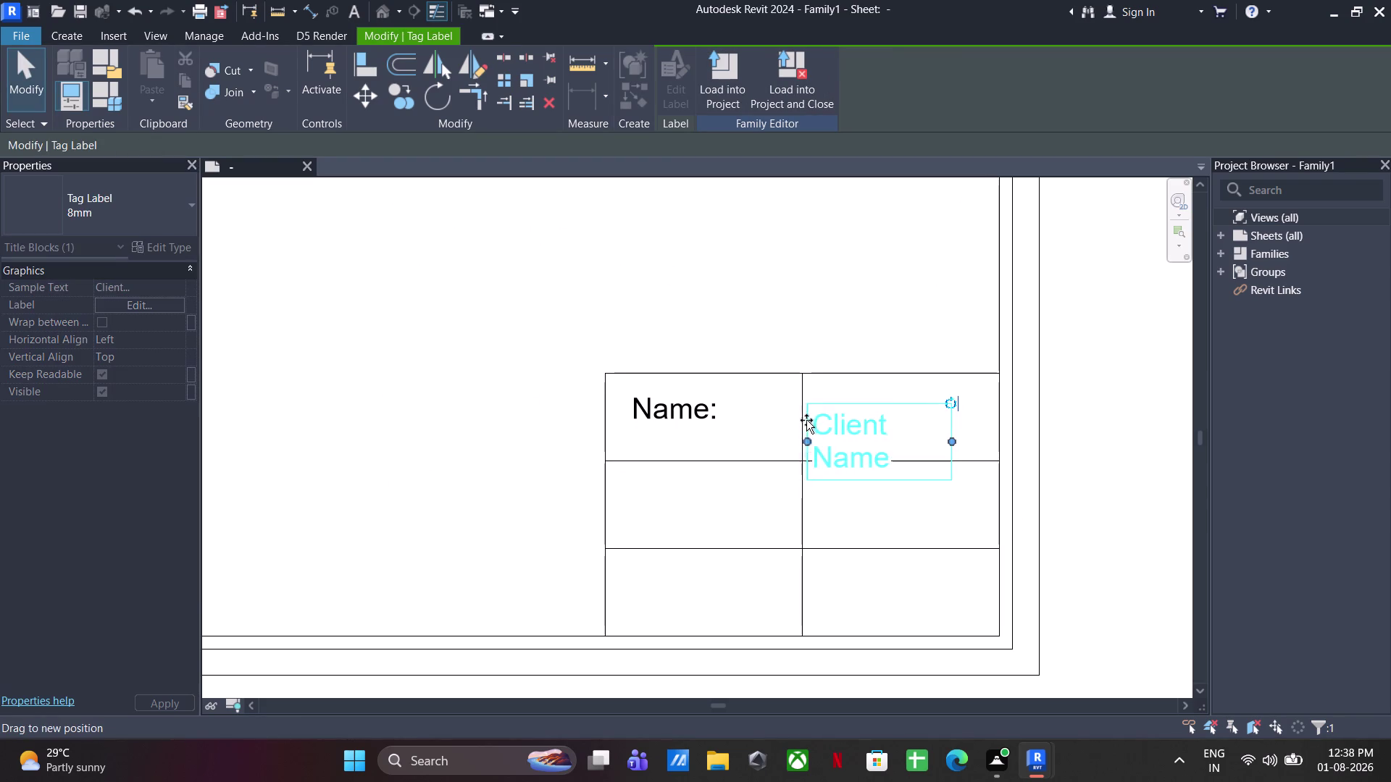
drag(807, 419, 806, 420)
drag(816, 410, 814, 387)
key(Up)
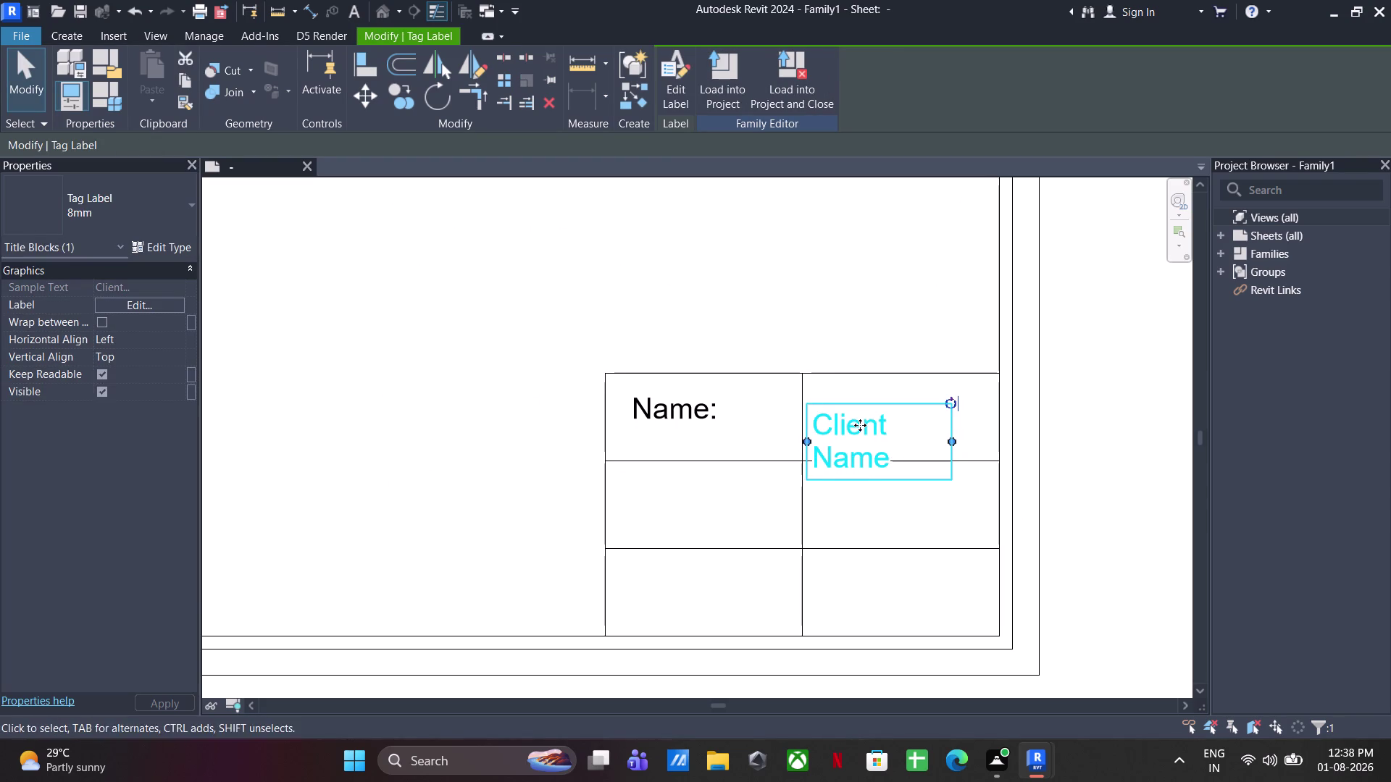
key(Up)
key(Up)
key(Up)
key(Up)
key(Up)
key(Up)
key(Up)
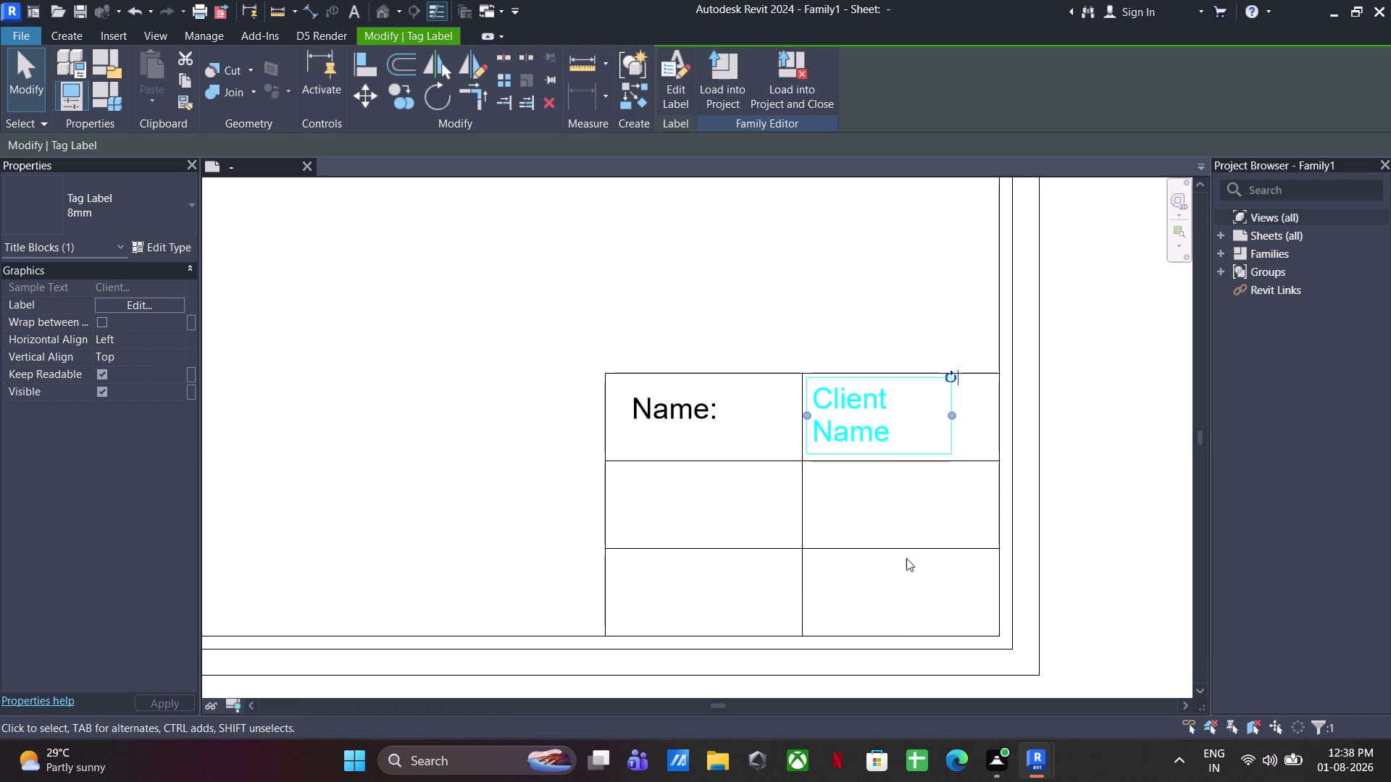
click(878, 523)
middle_drag(483, 511, 503, 451)
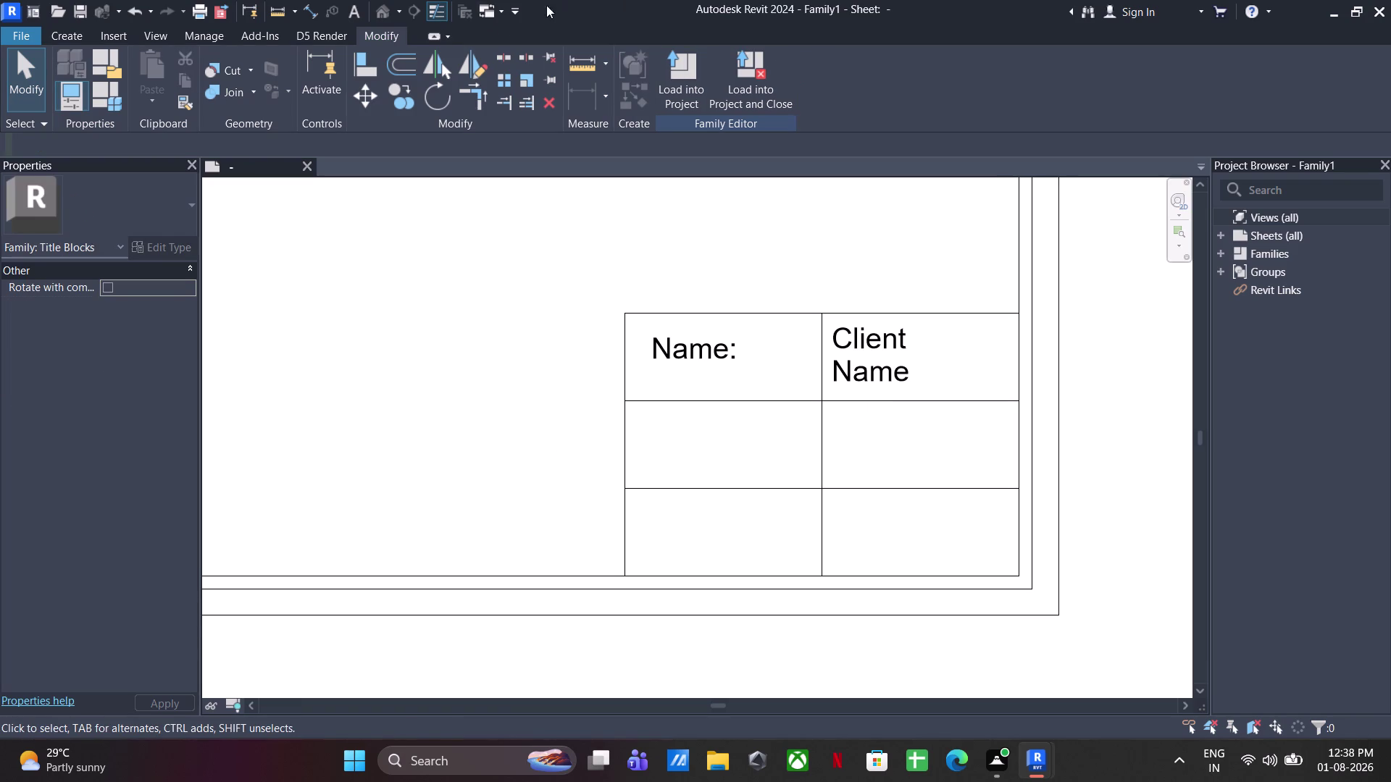
click(61, 41)
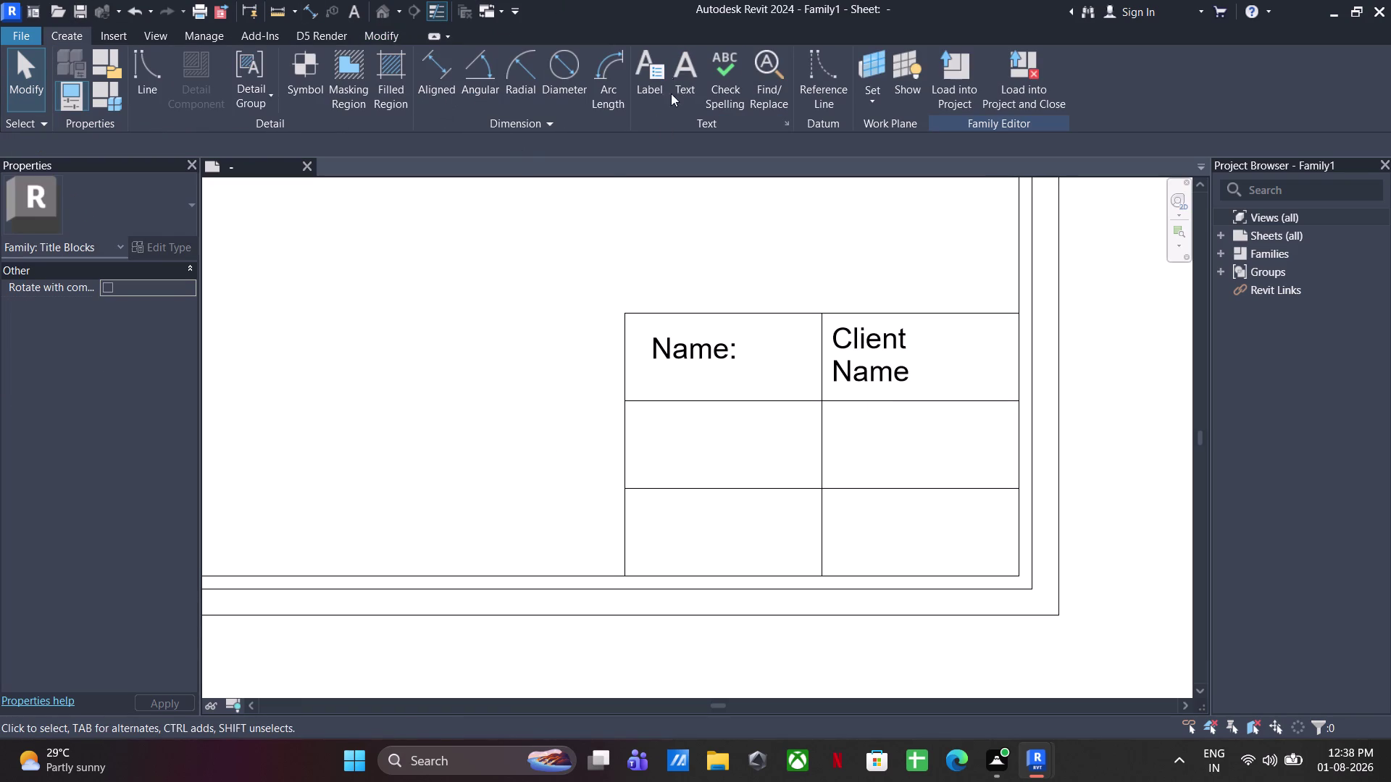
Add the text 'Design:' in the middle-left cell, beneath Name:.
click(685, 69)
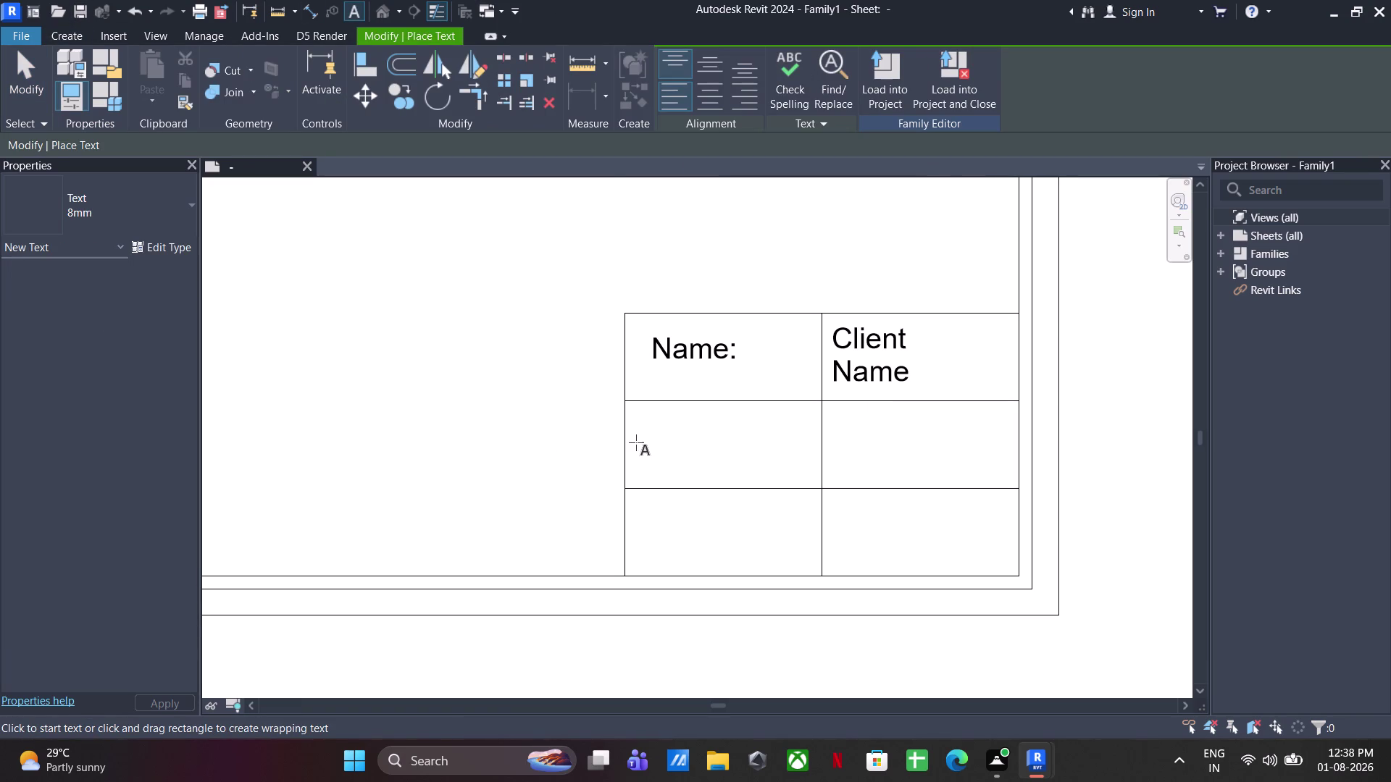
click(641, 426)
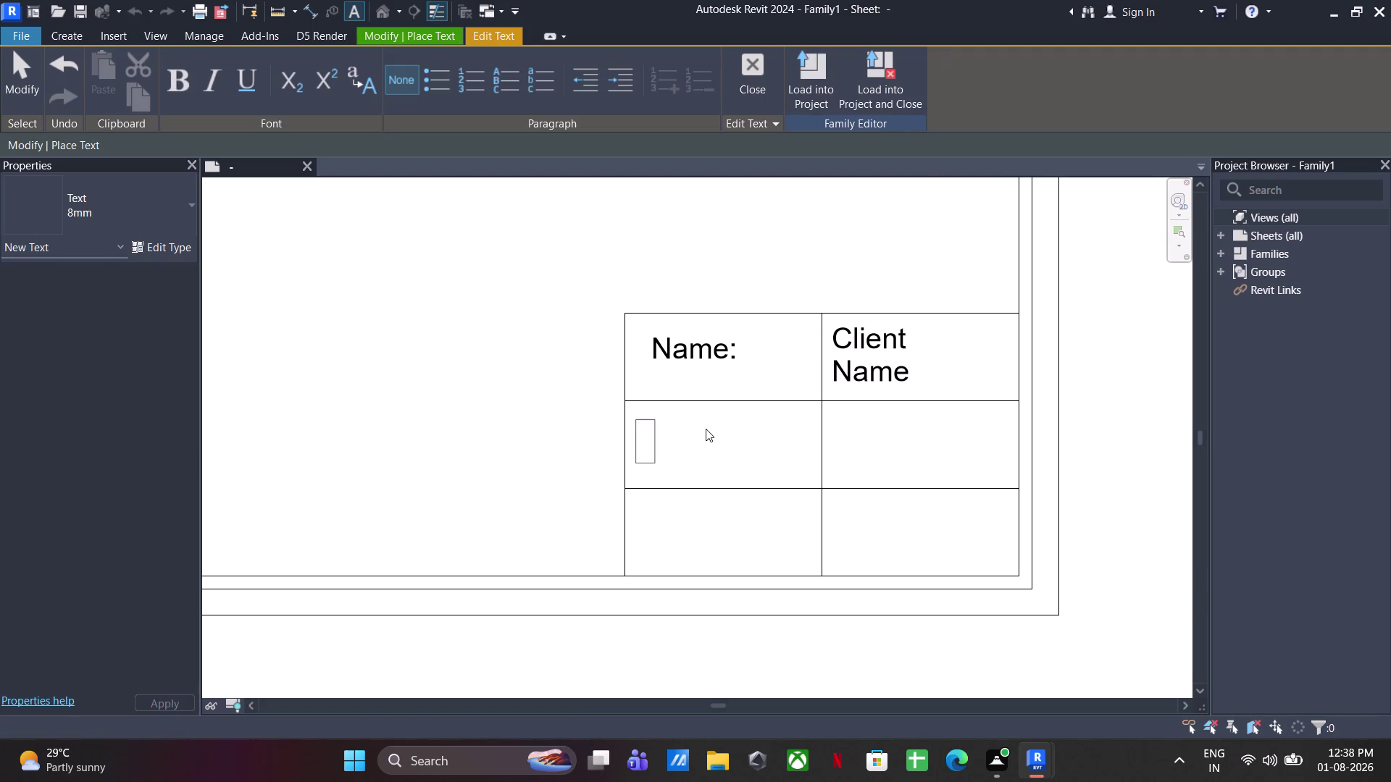
text(clien)
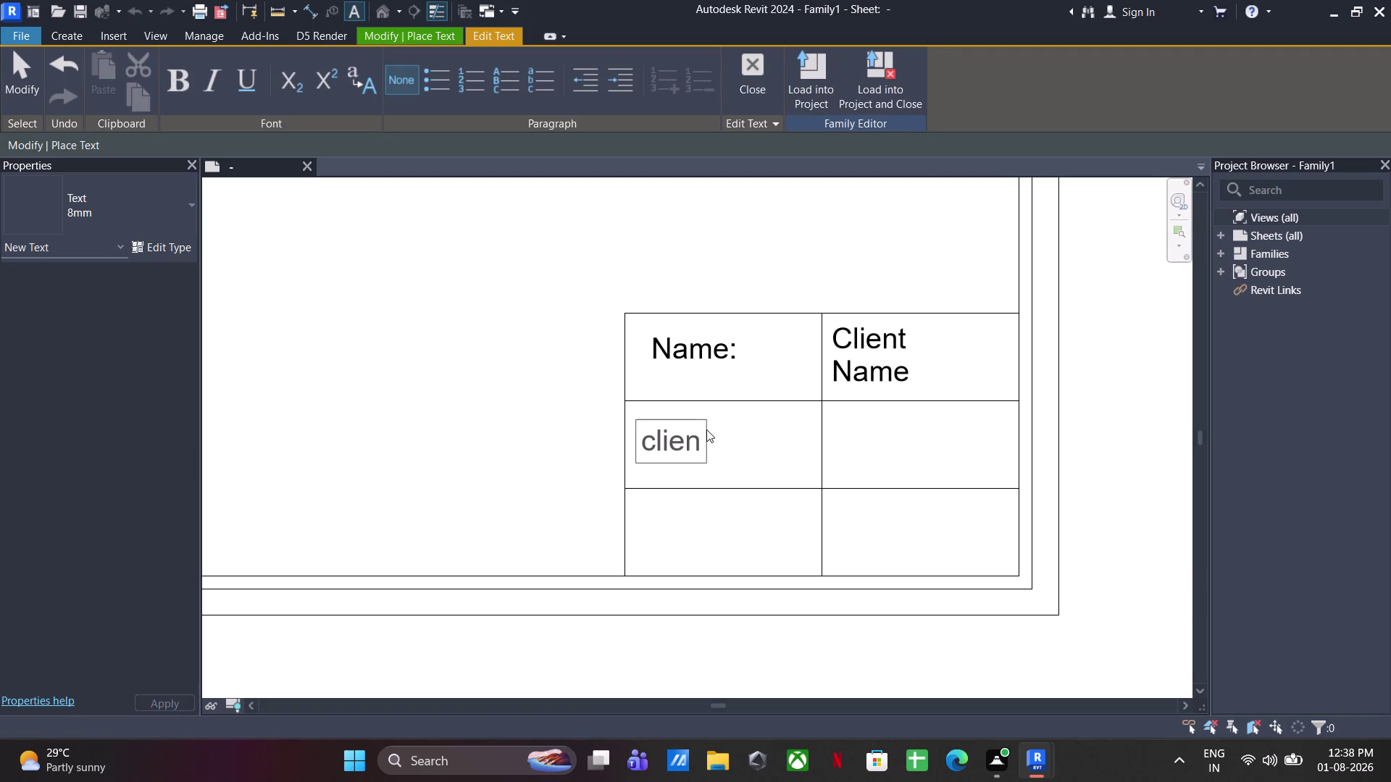
key(BackSpace)
key(BackSpace)
key(BackSpace)
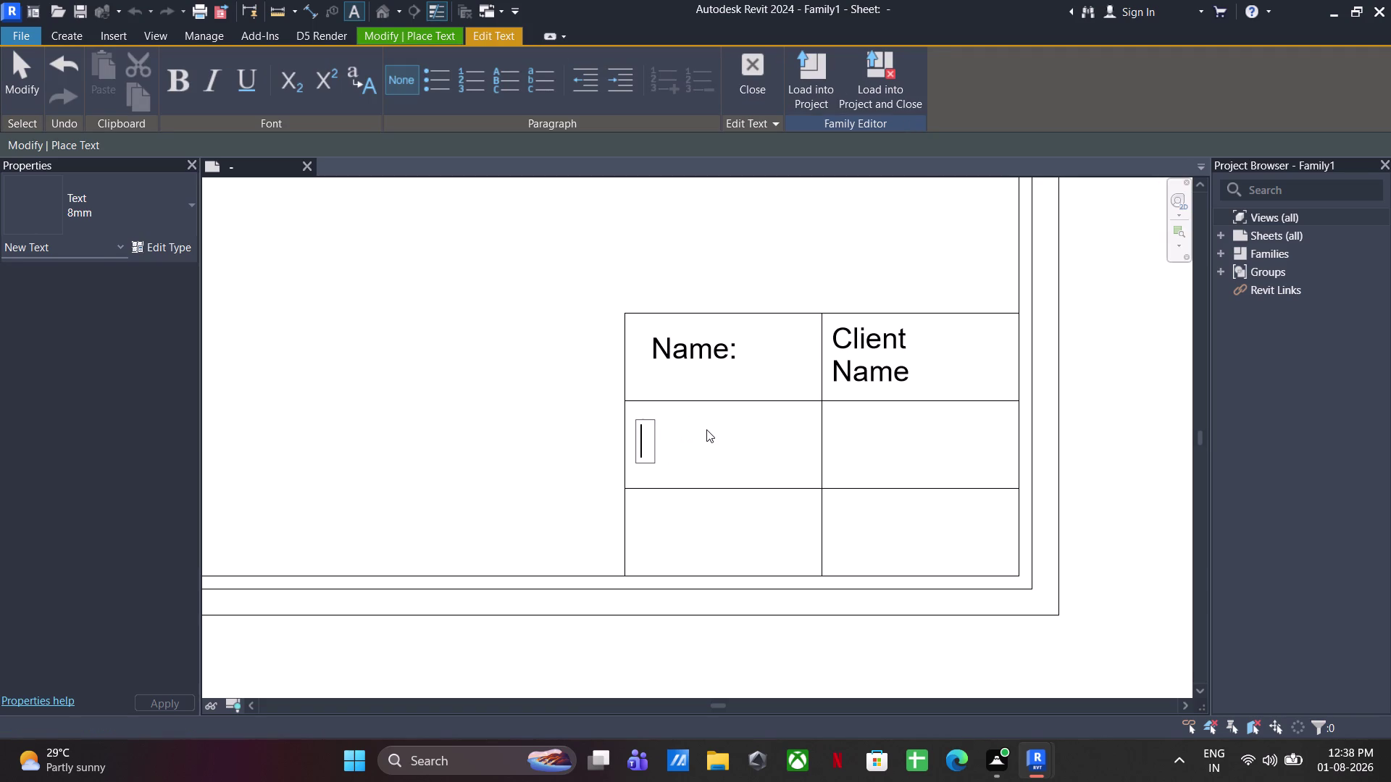
text(design)
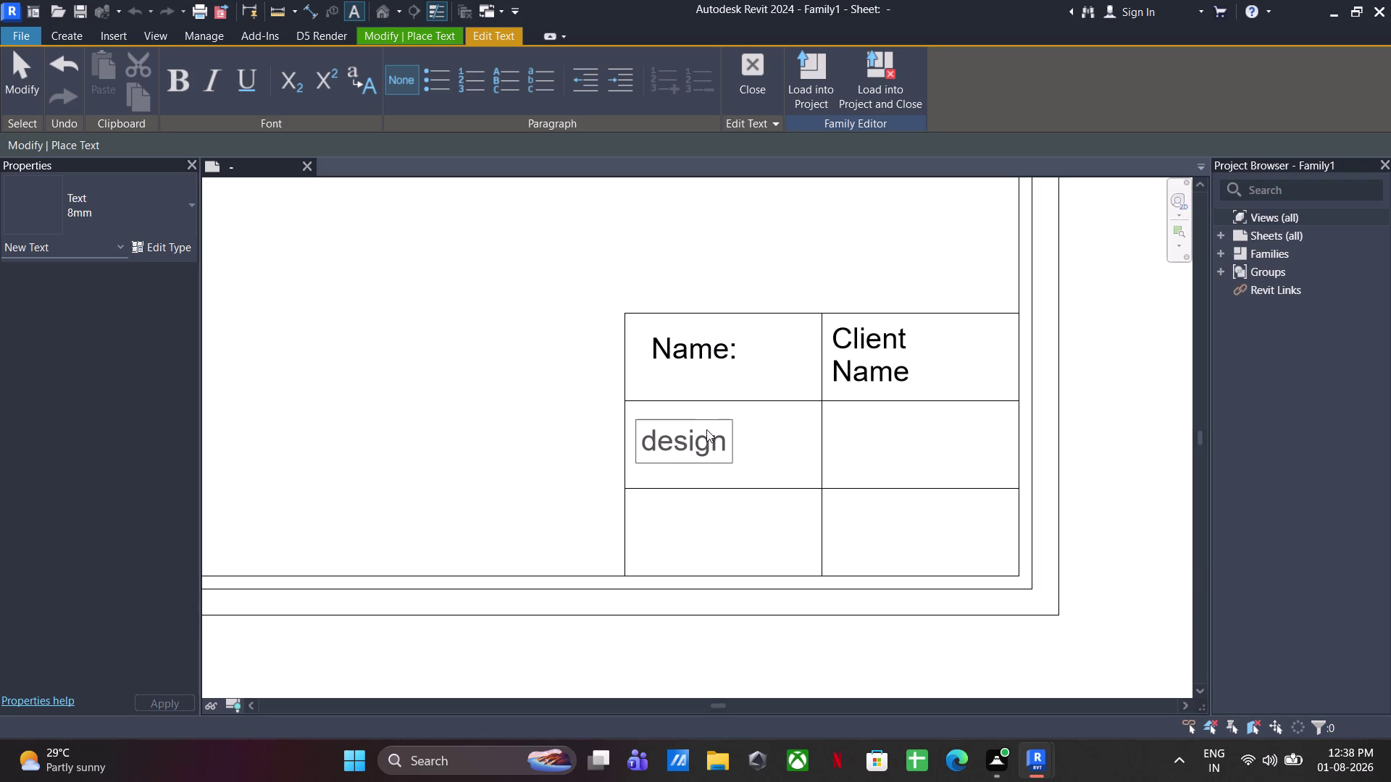
key(BackSpace)
key(BackSpace)
key(BackSpace)
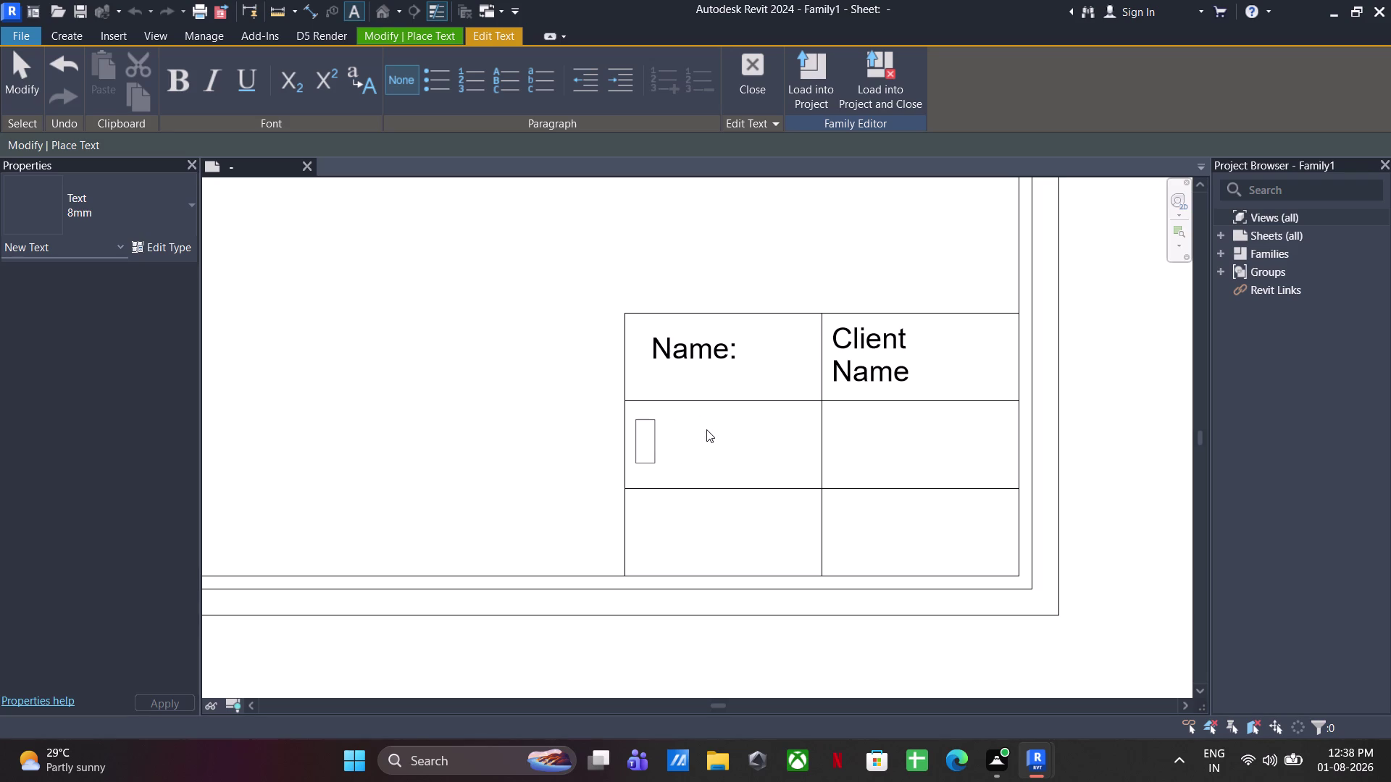
text(DESIG)
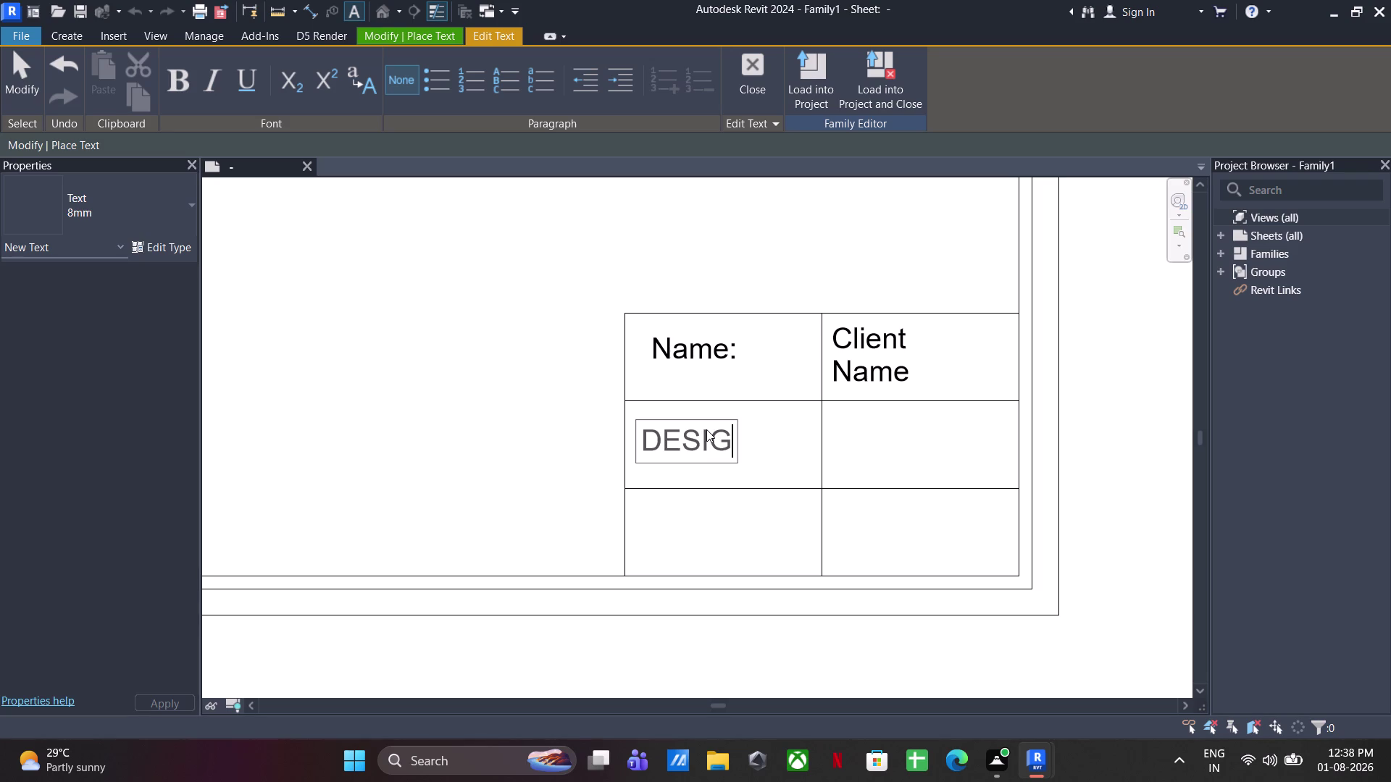
key(BackSpace)
key(BackSpace)
key(BackSpace)
key(BackSpace)
text(esign)
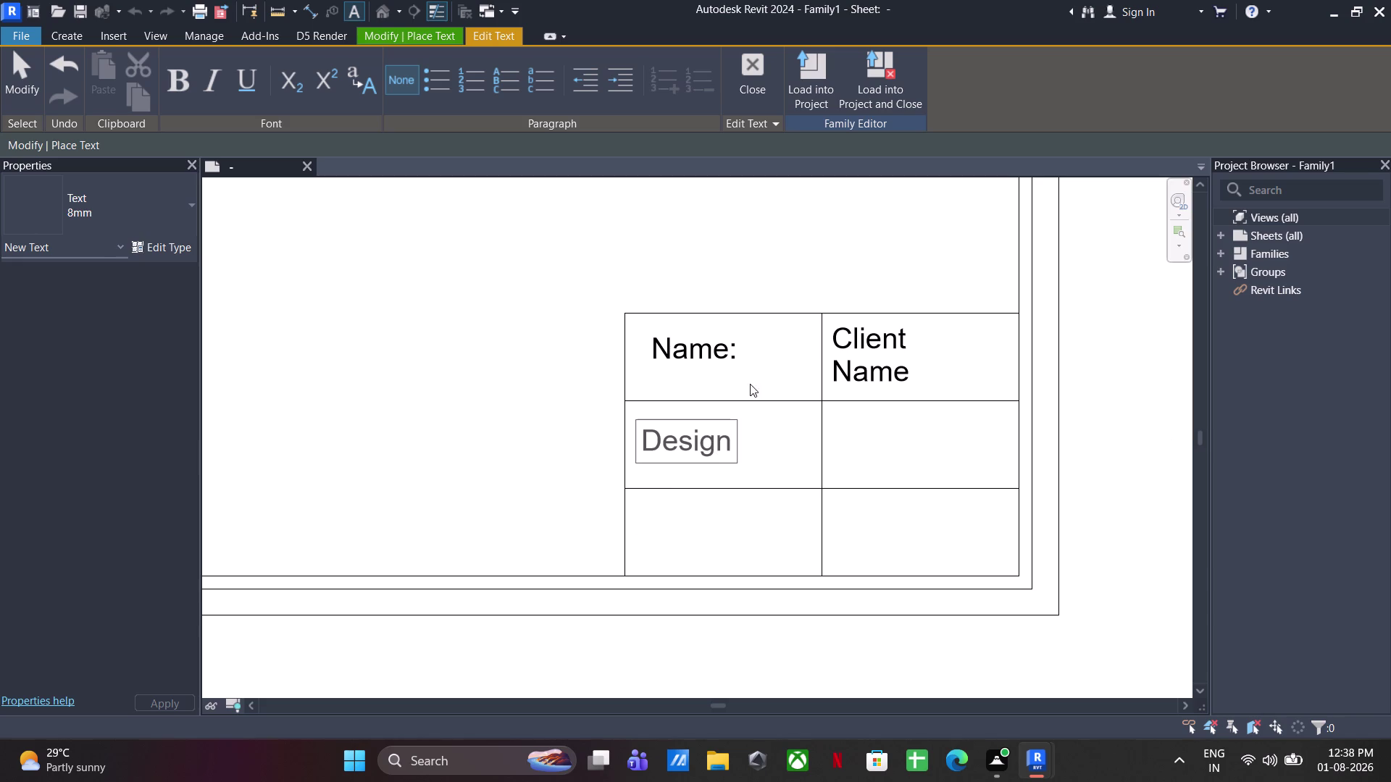
key(shift+colon)
click(949, 452)
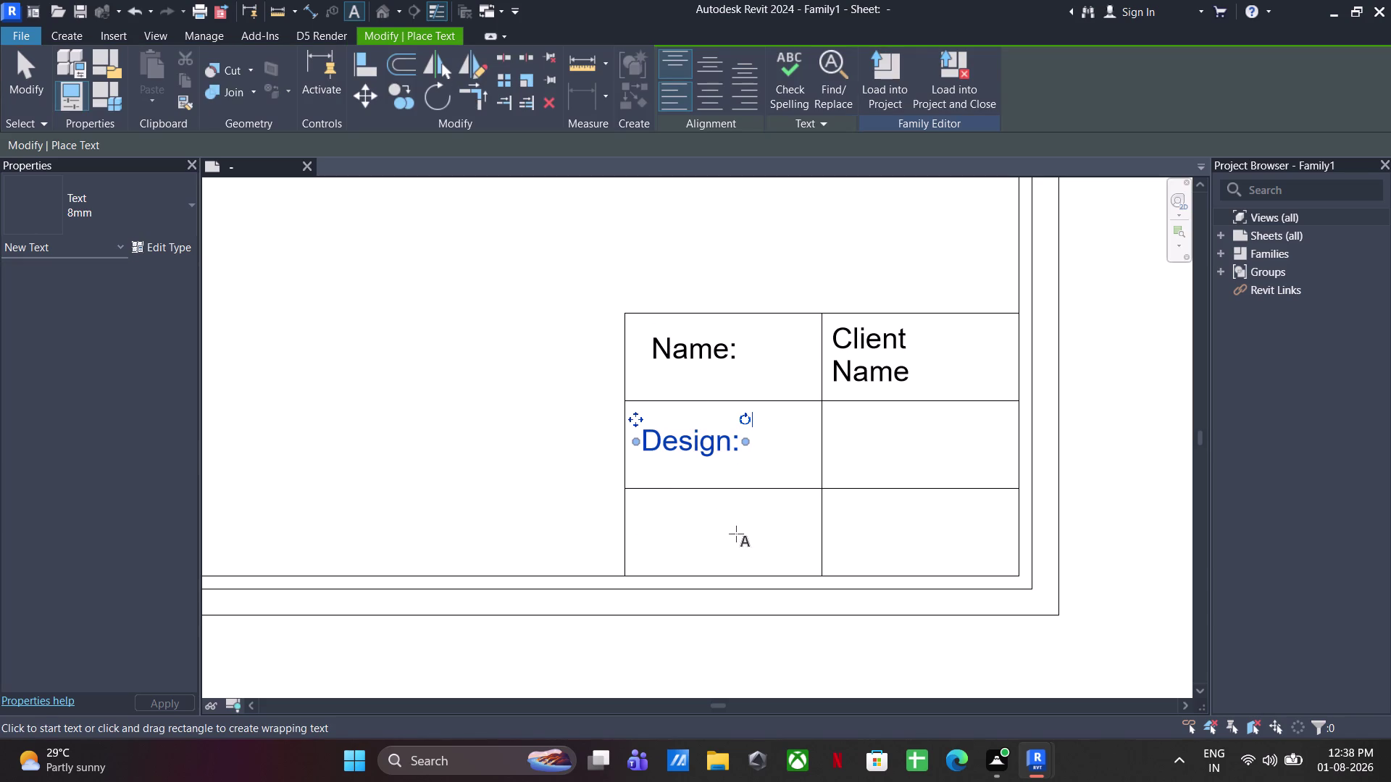
key(Escape)
key(Escape)
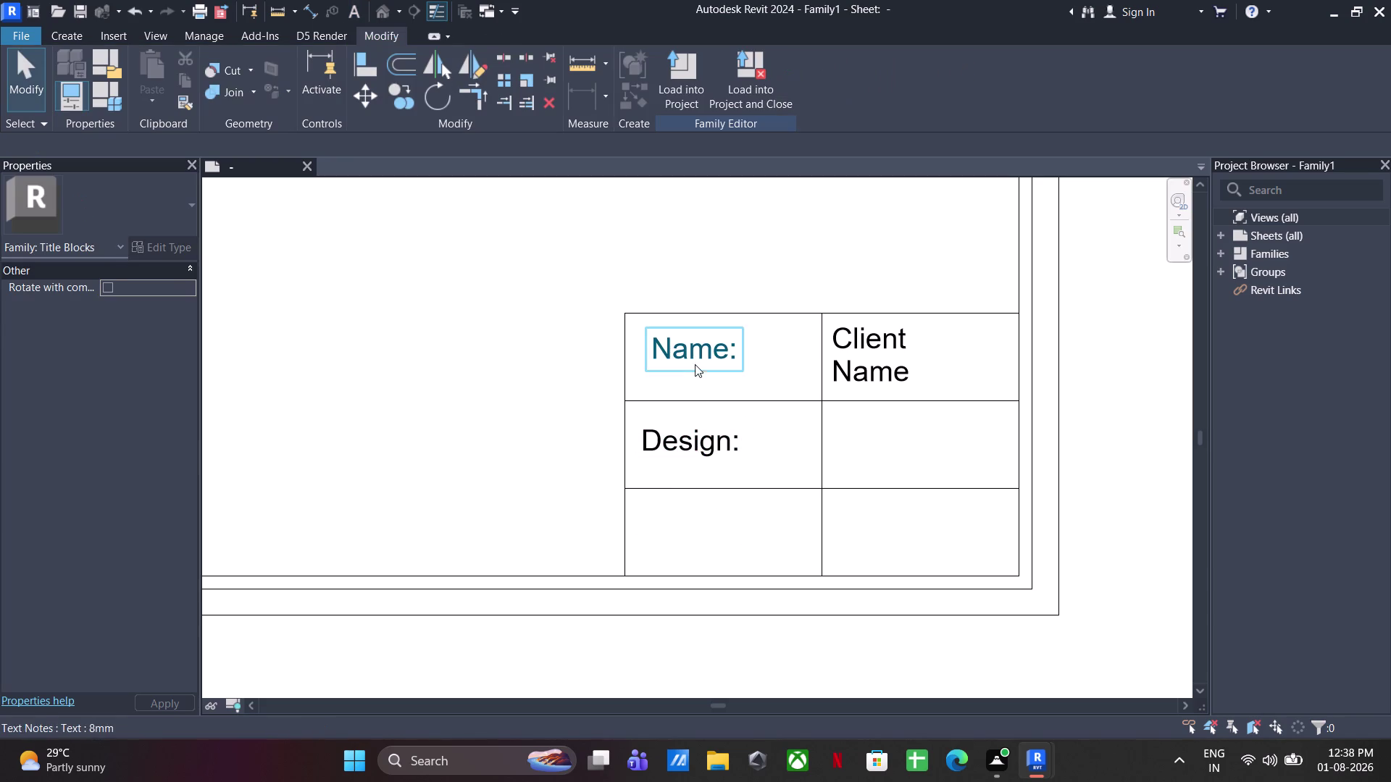
Nudge the Name: text two steps to the left.
click(695, 363)
key(Left)
key(Left)
click(892, 465)
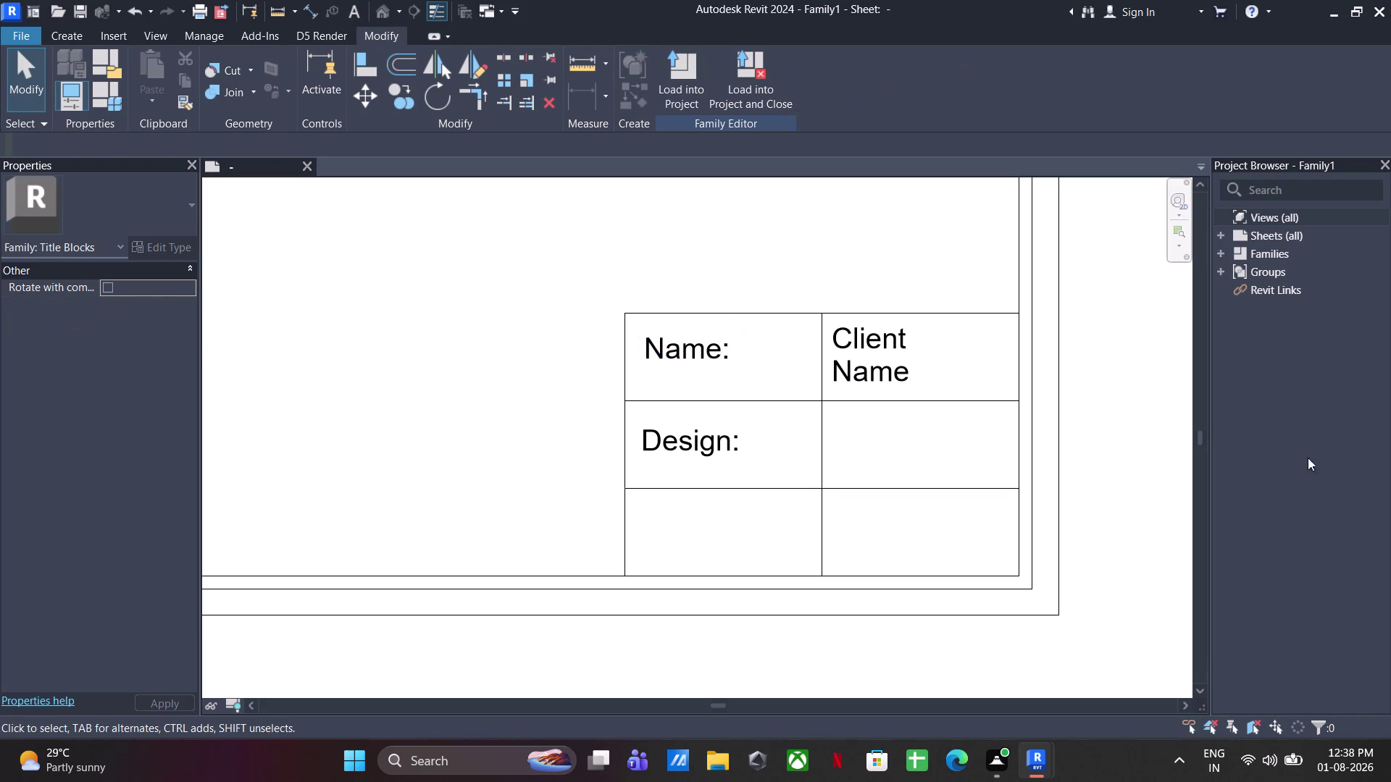
click(77, 35)
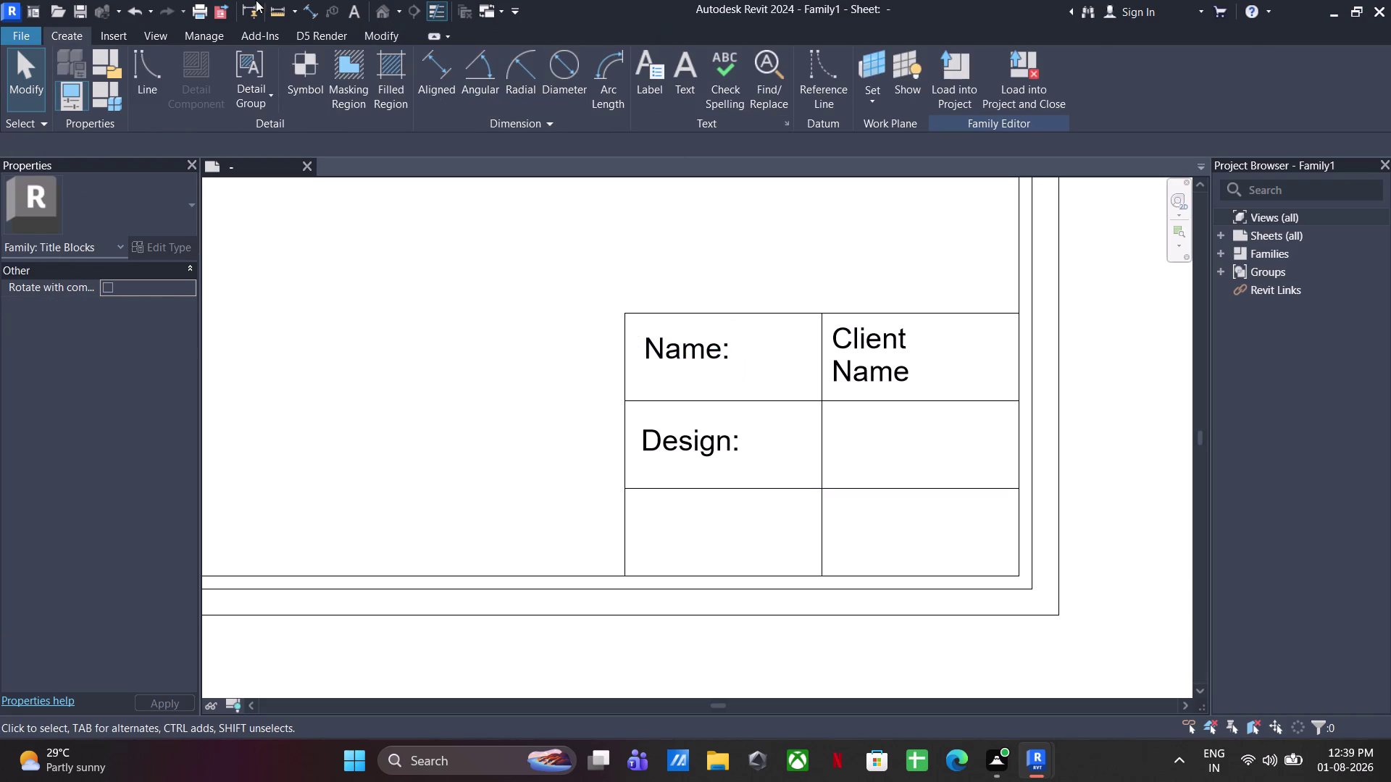
click(636, 87)
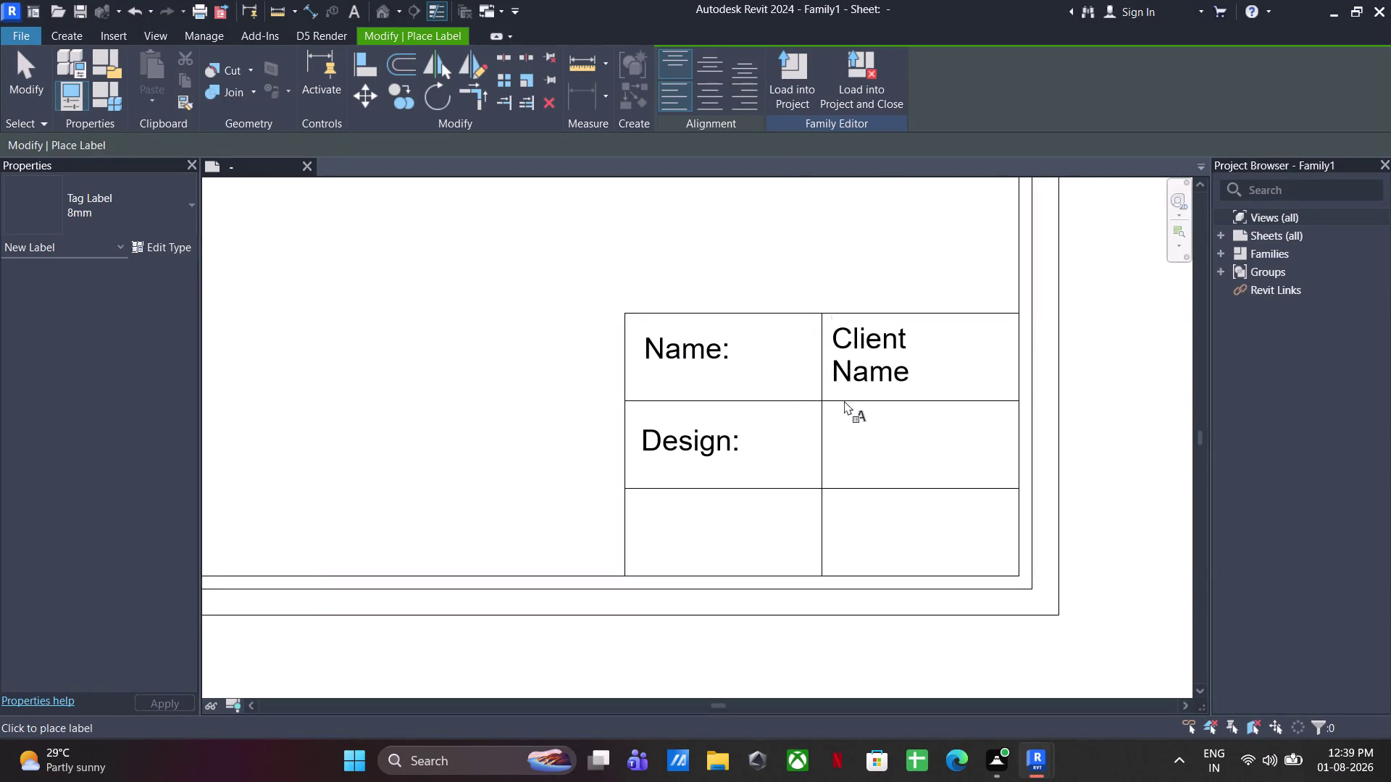
Place a Building Name parameter label in the Design row's right cell.
click(832, 441)
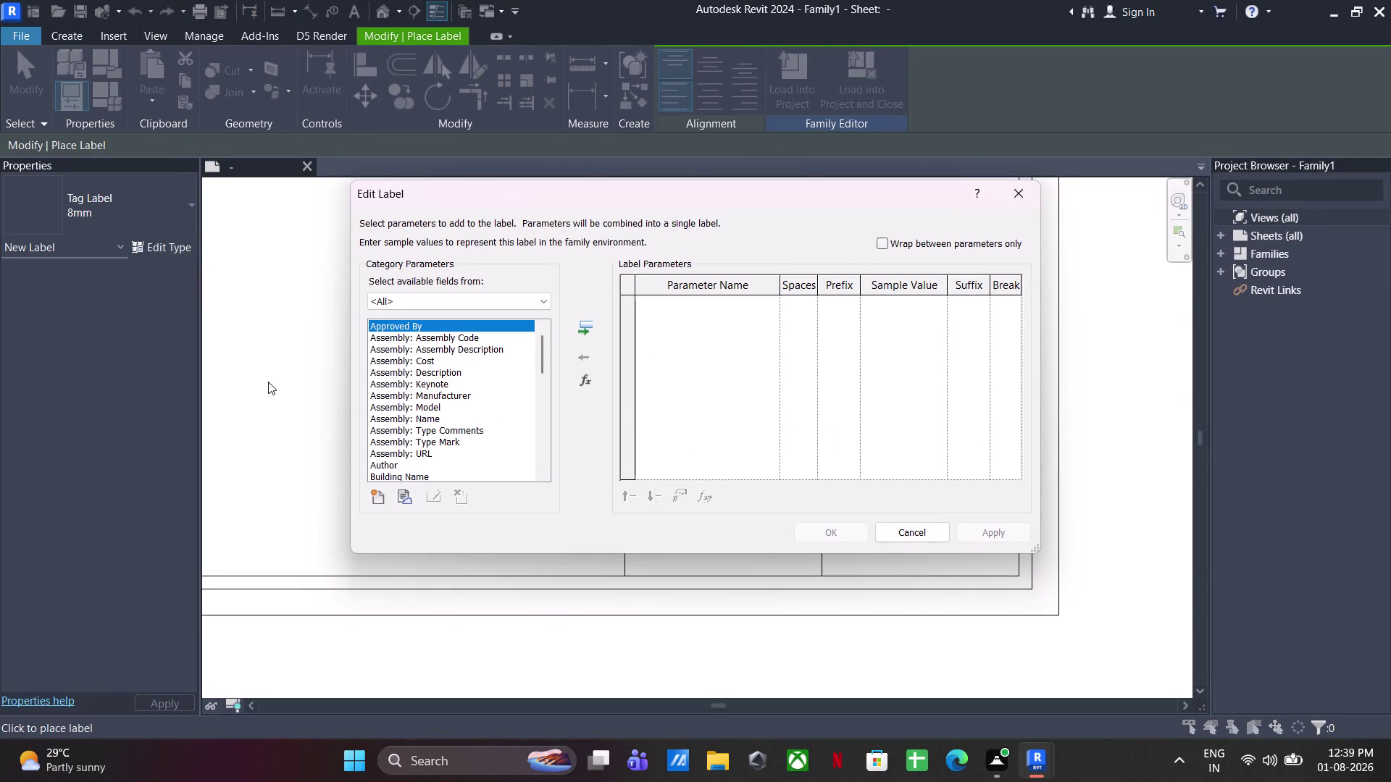
scroll(down, 3)
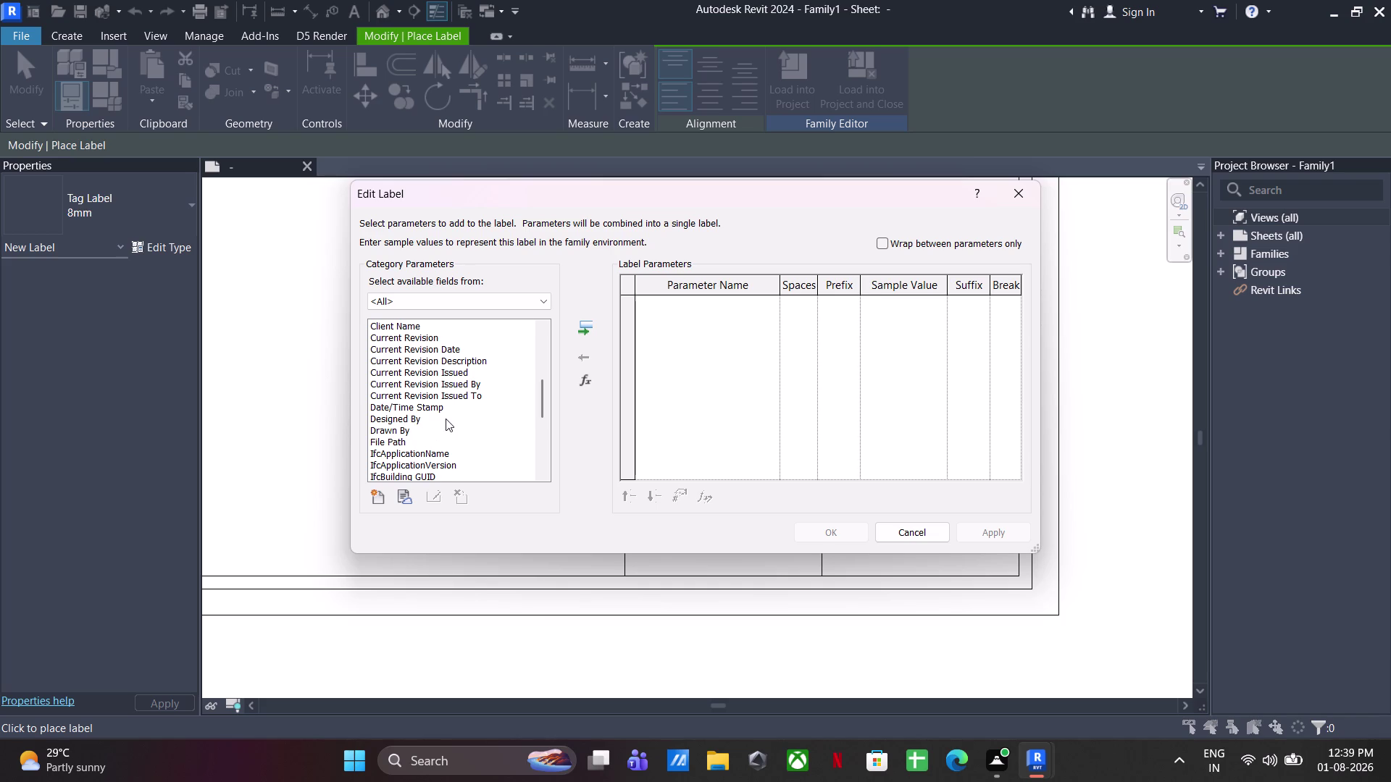
scroll(down, 3)
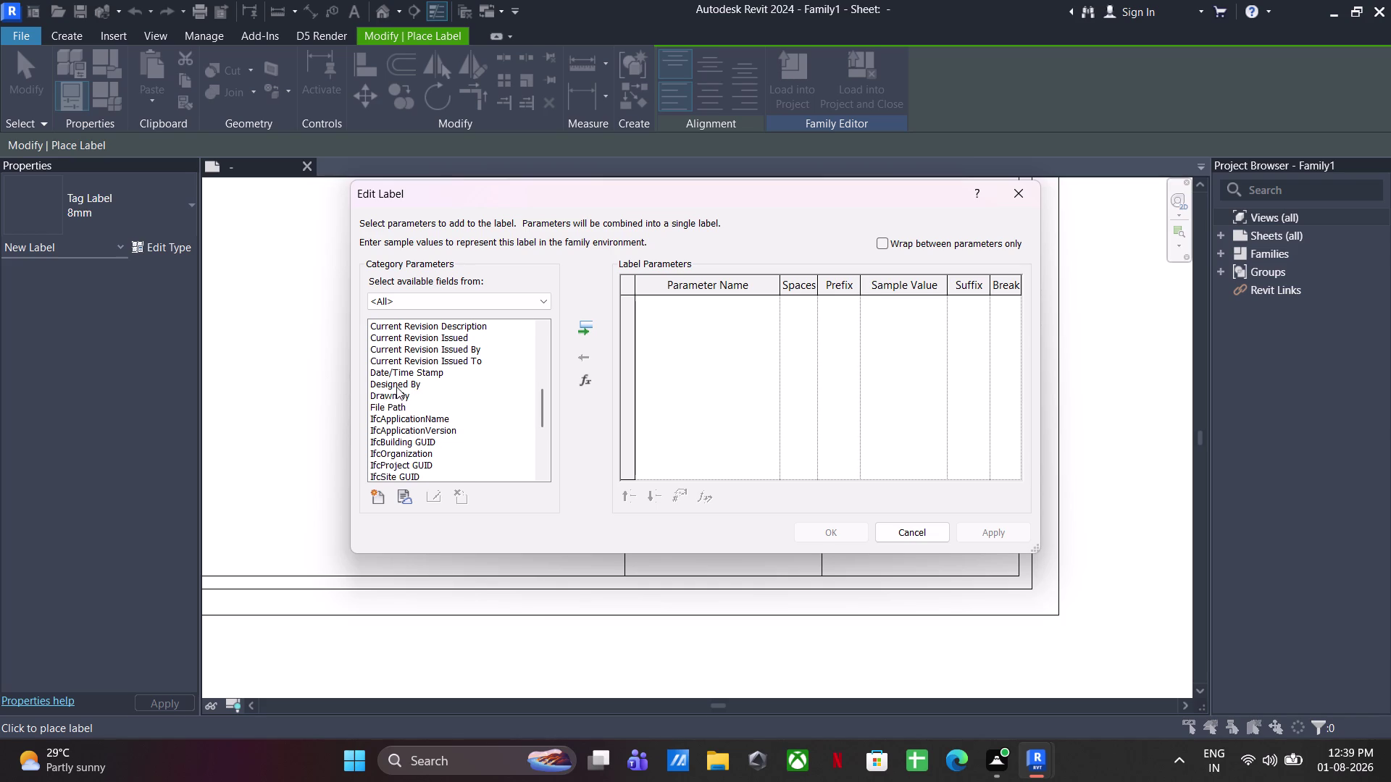
scroll(up, 3)
scroll(up, 3)
scroll(down, 3)
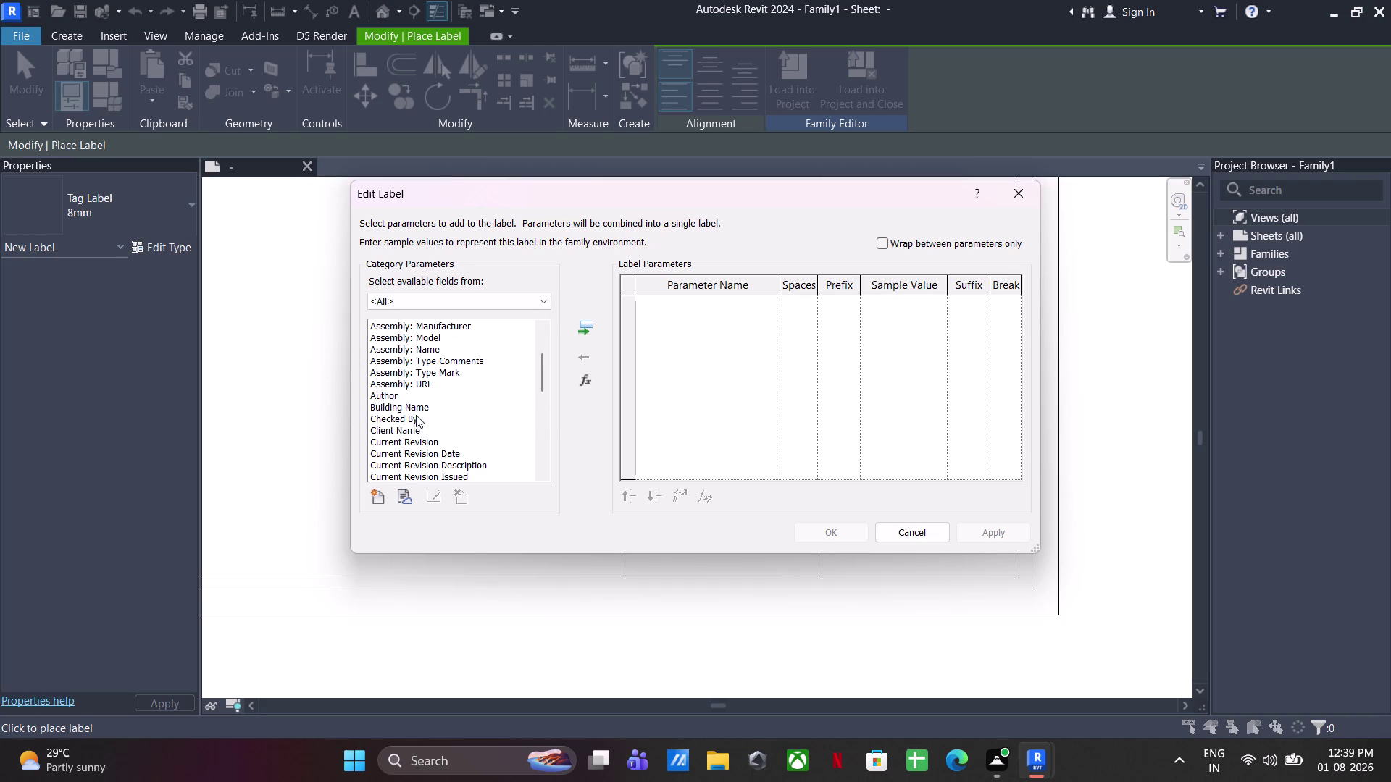
click(410, 407)
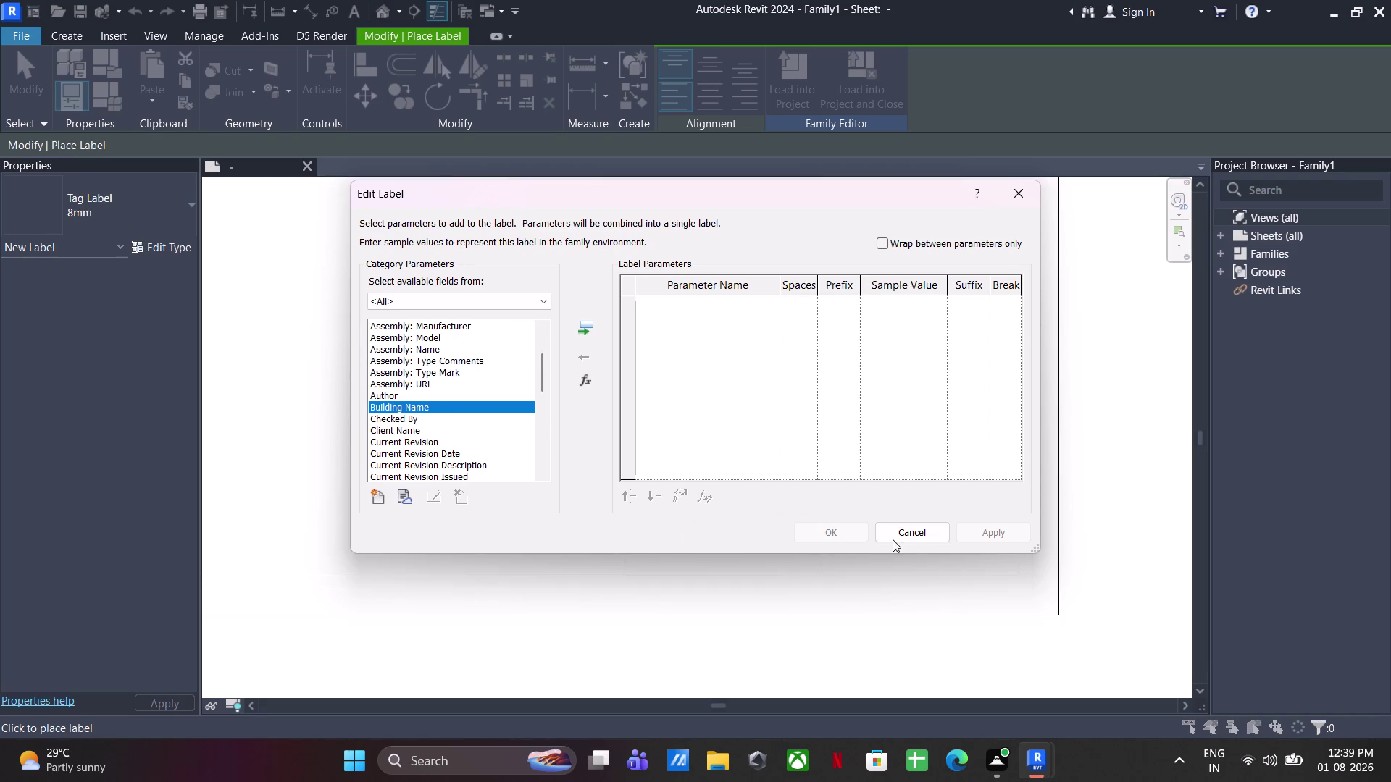
click(581, 329)
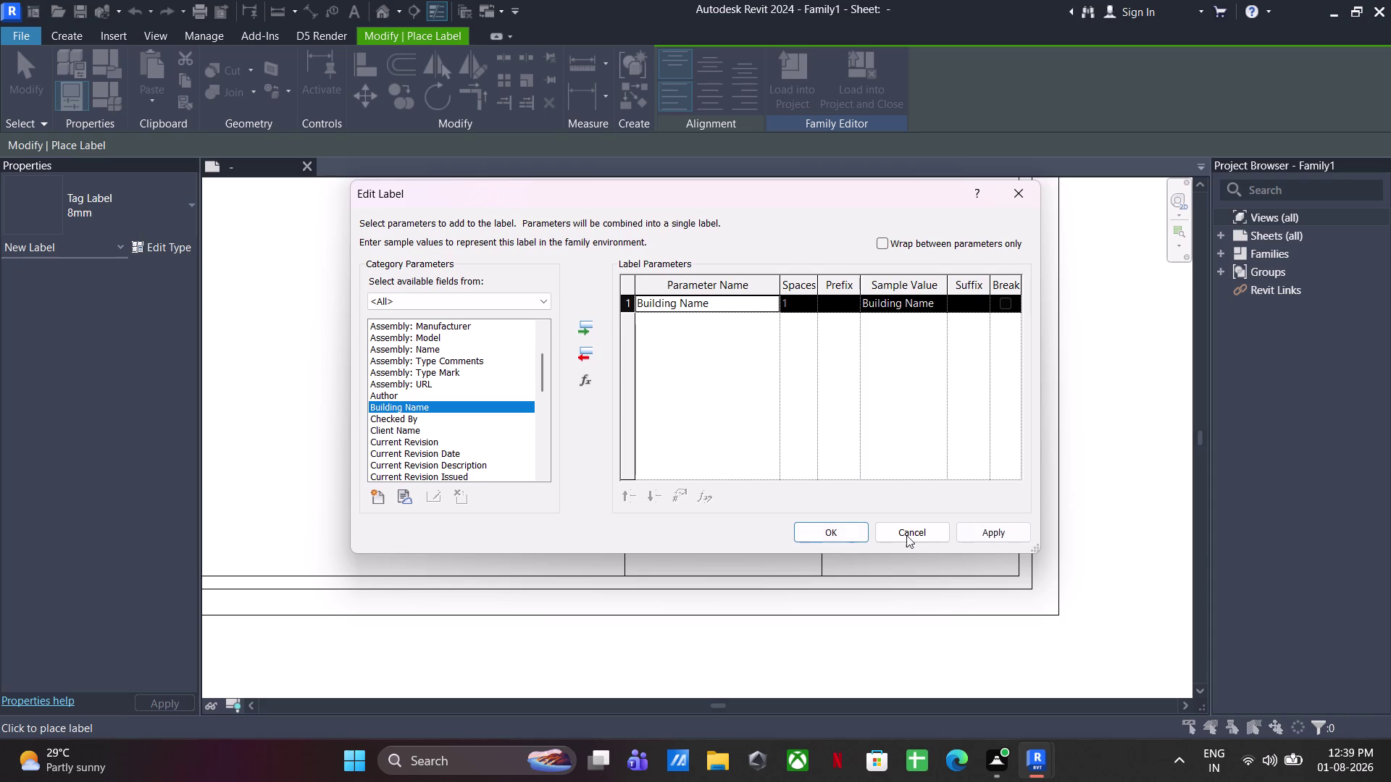
click(840, 534)
key(Escape)
key(Escape)
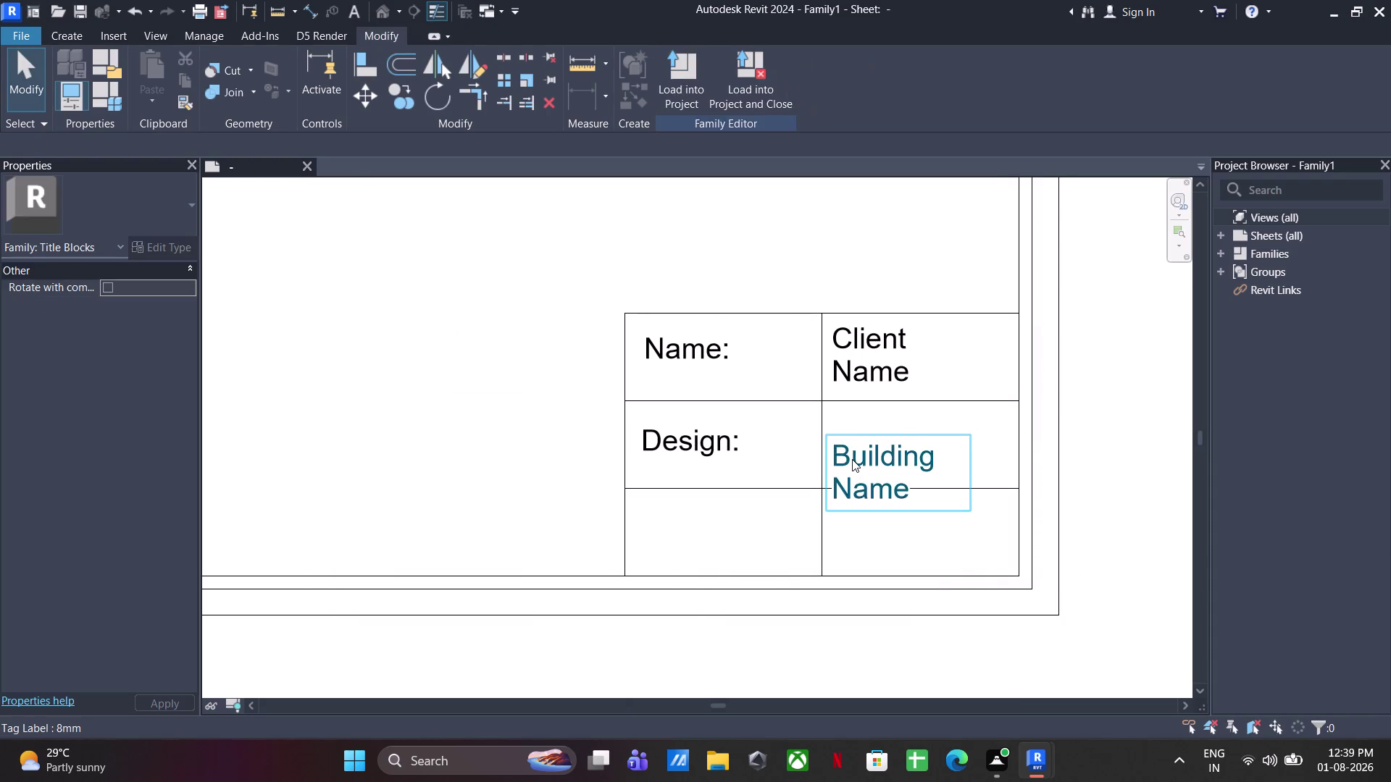
Nudge the Building Name label up six steps to align with Client Name.
click(852, 459)
key(Up)
key(Up)
key(Up)
key(Up)
key(Up)
key(Up)
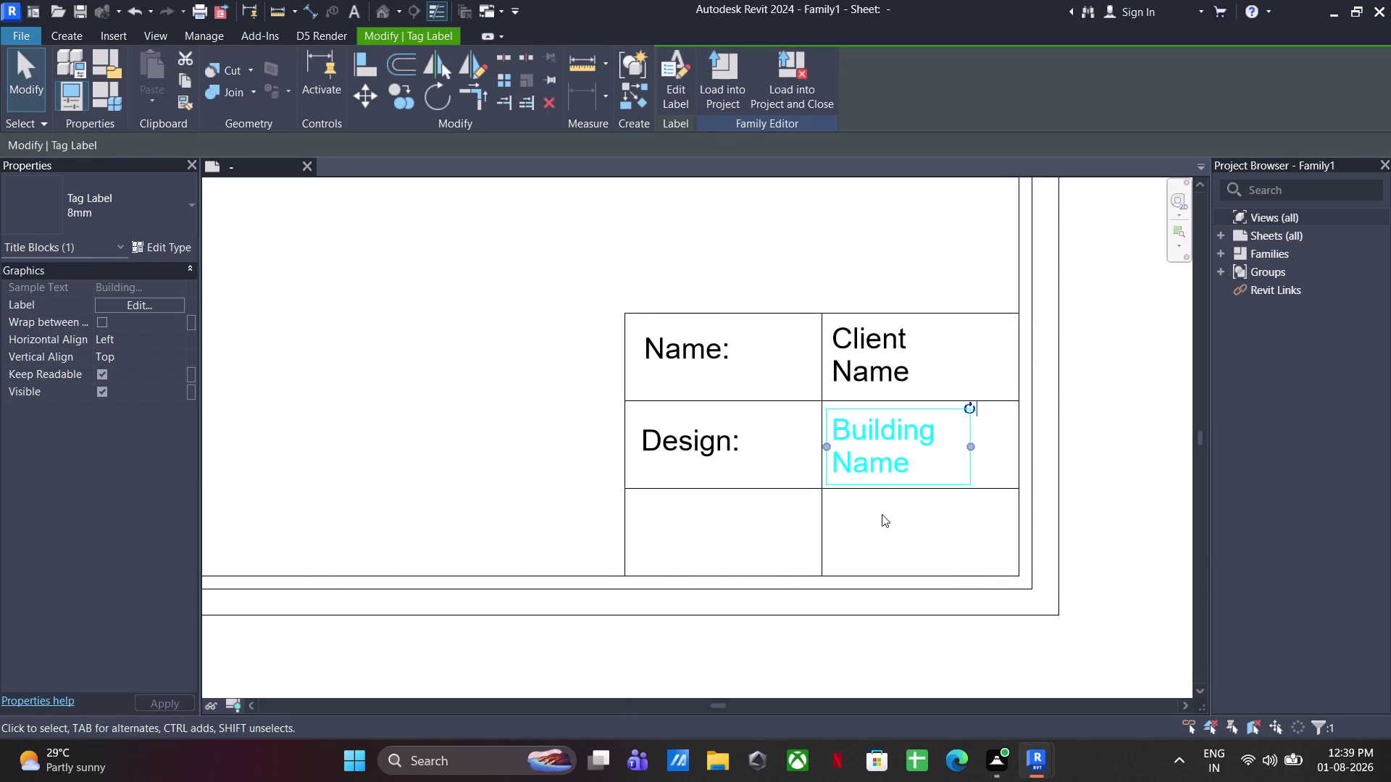
click(881, 538)
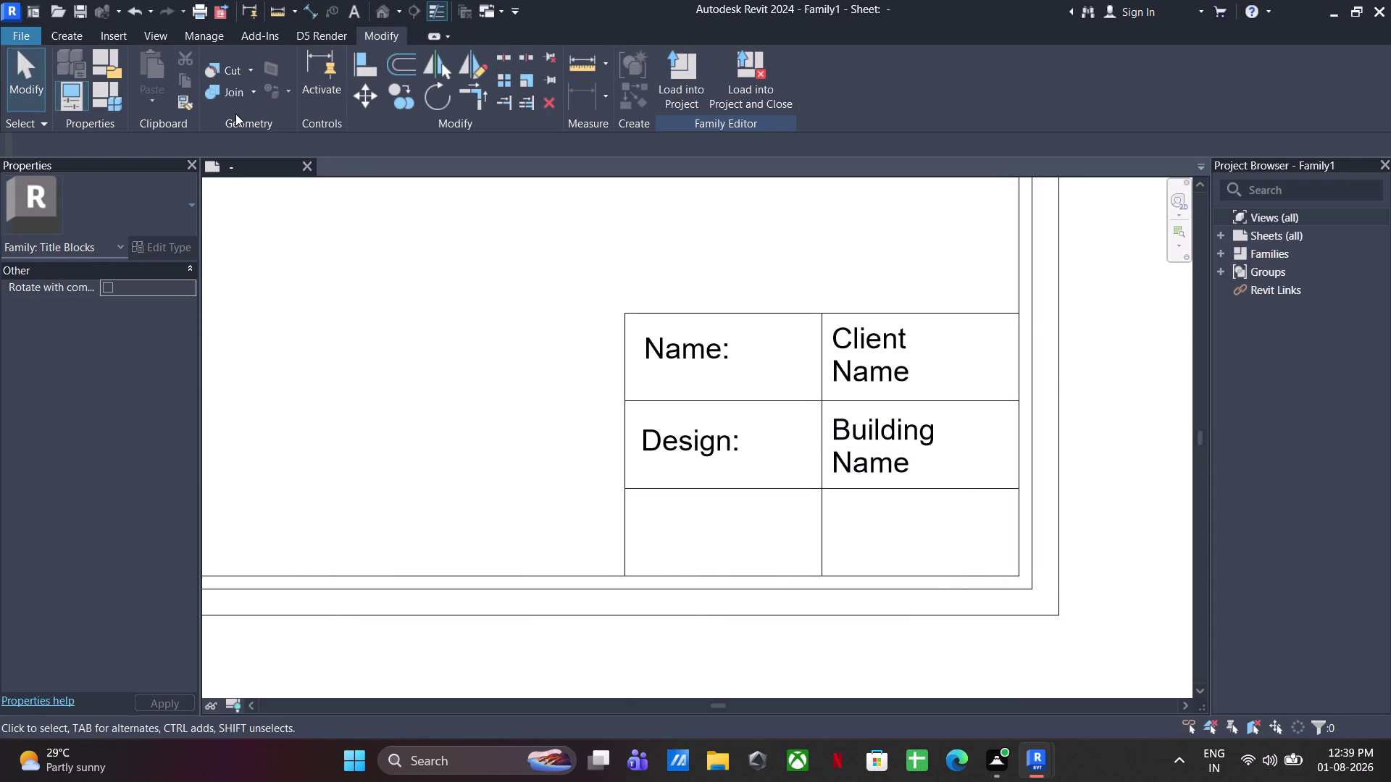
click(65, 35)
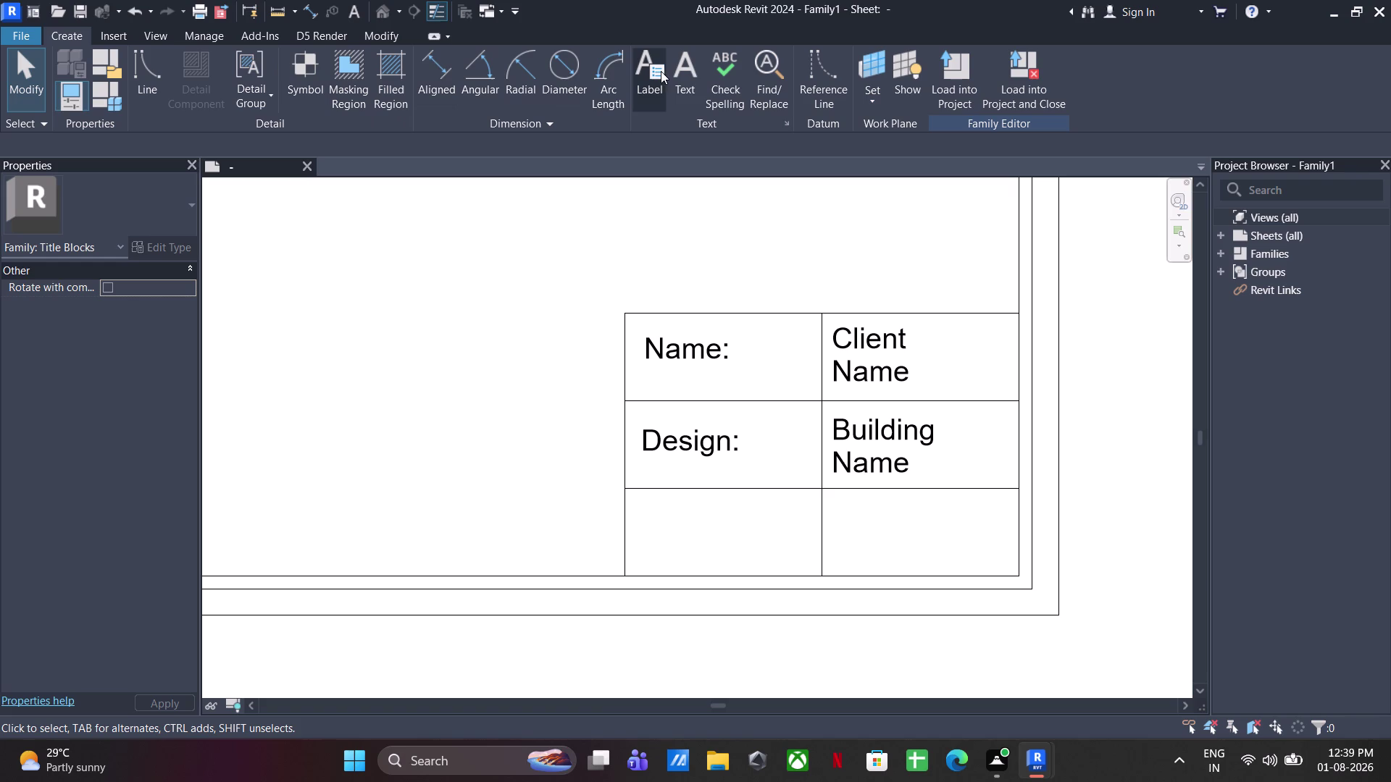
Place a text note reading 'designer' in the bottom-left cell of the title panel.
click(676, 79)
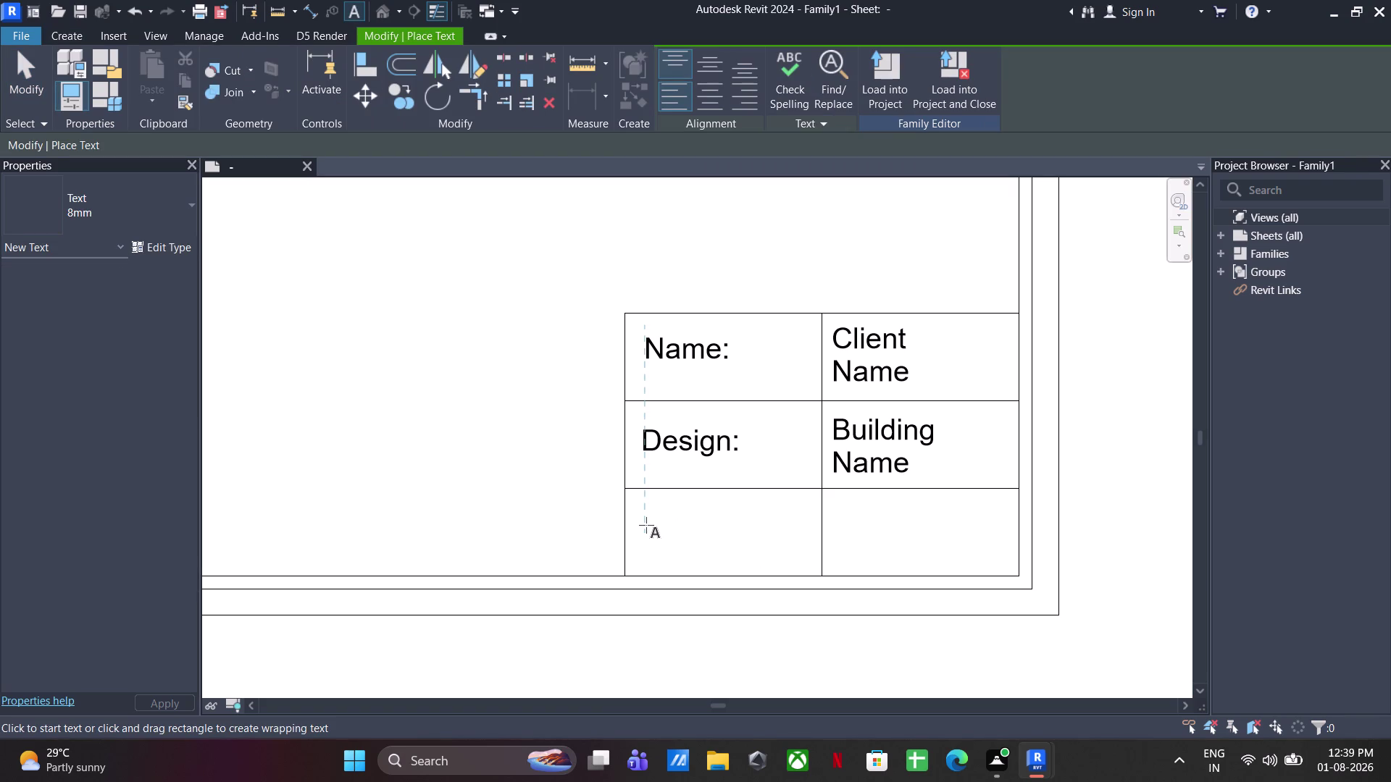
click(638, 521)
text(d)
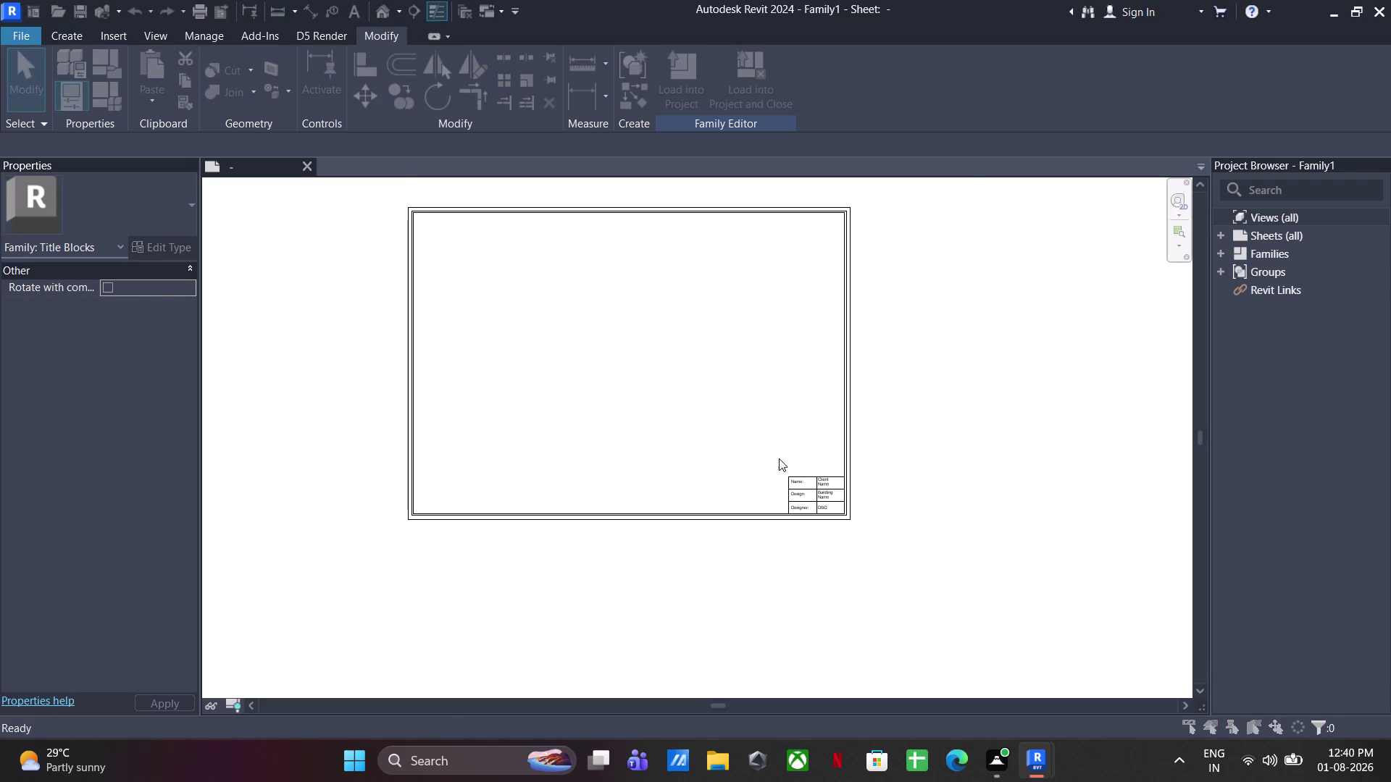
Bring the whole sheet into view and save the family as Family1.rfa on the Desktop.
click(410, 494)
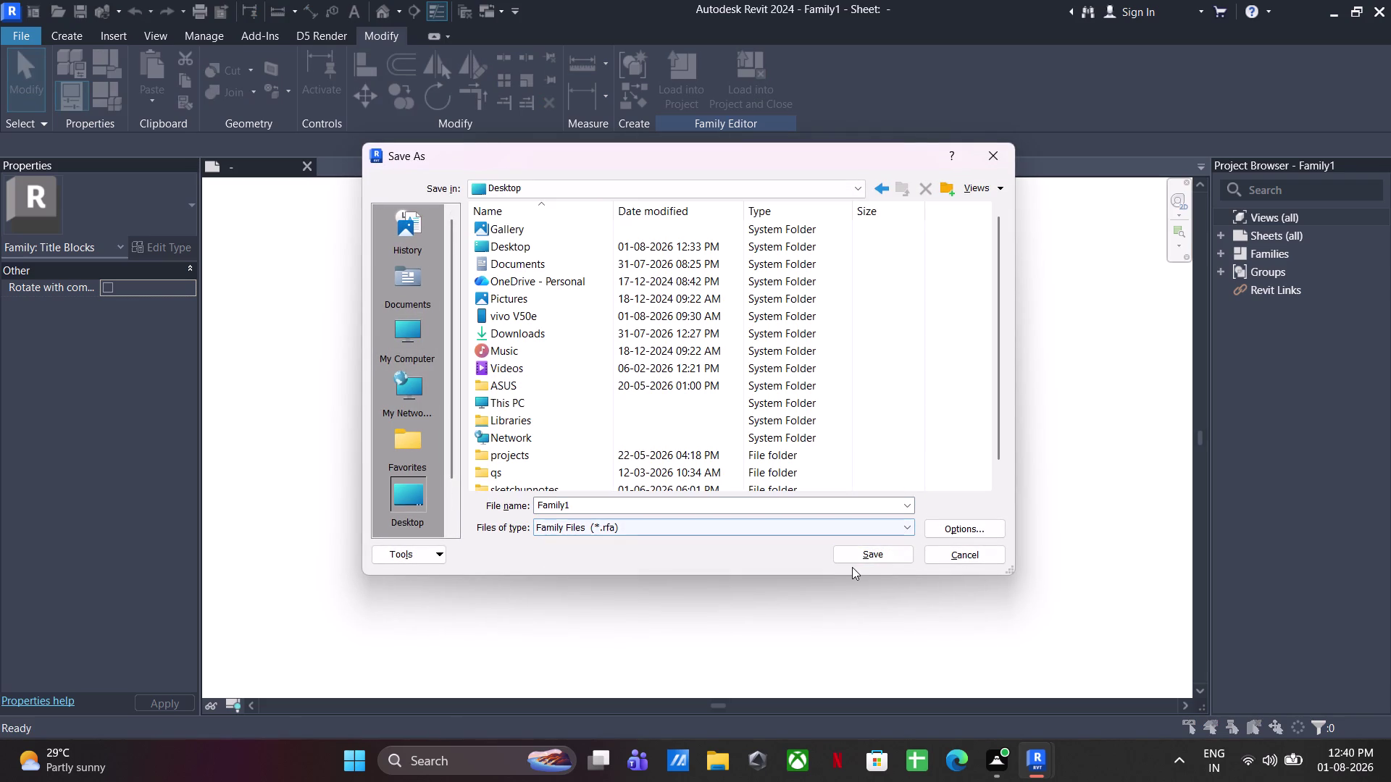
click(865, 555)
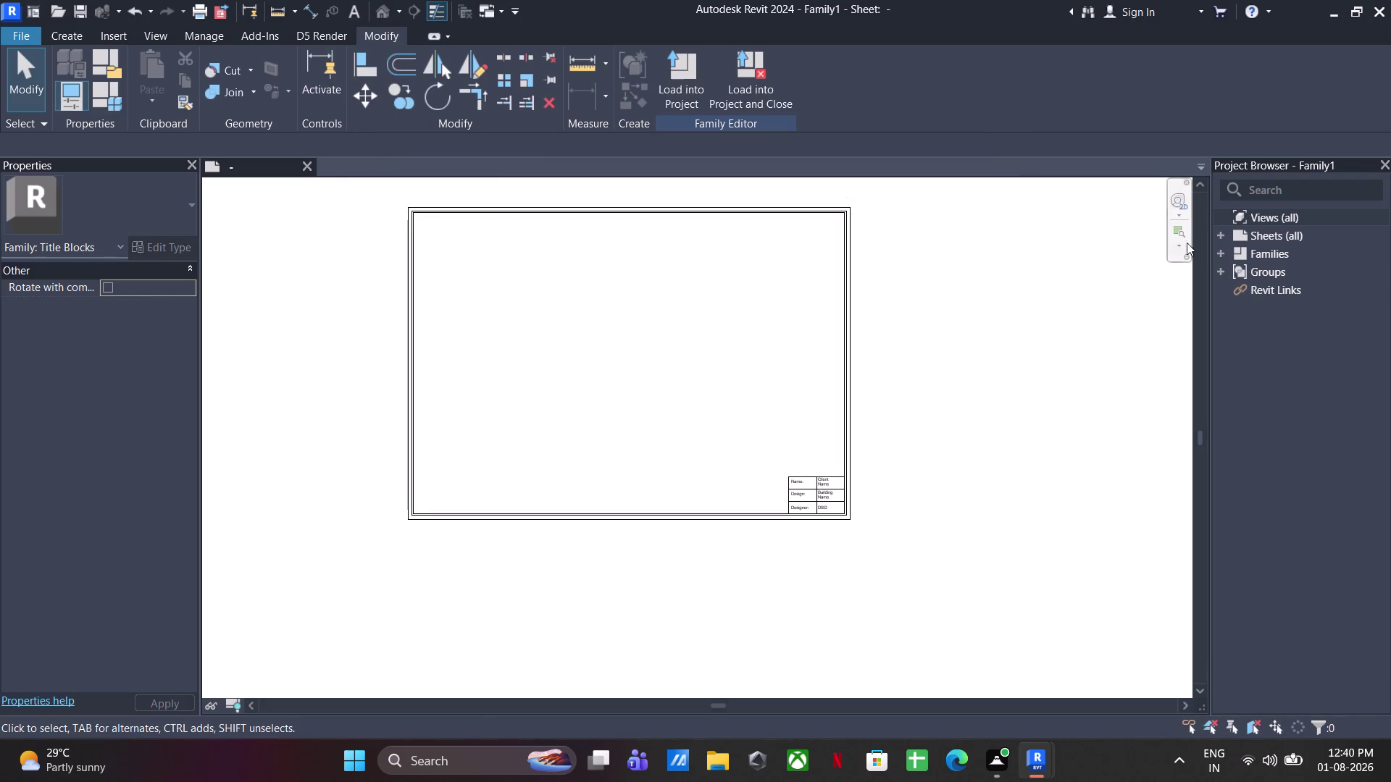